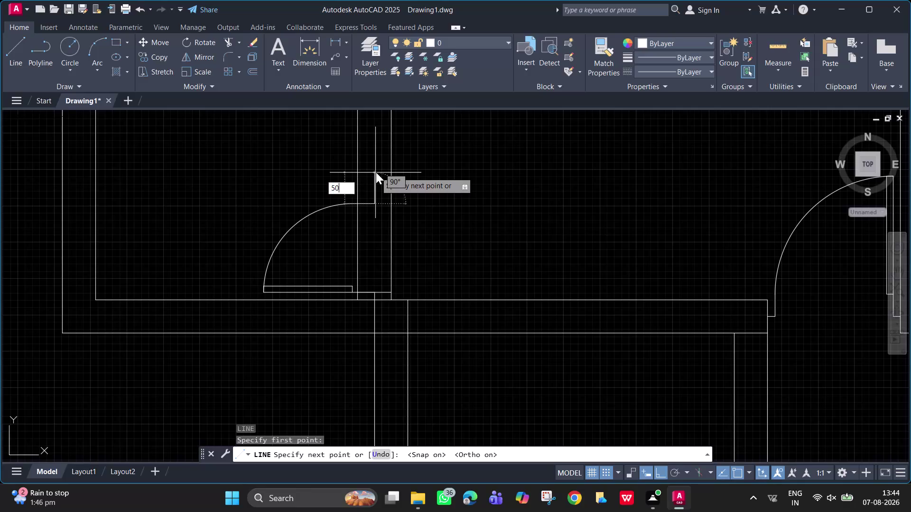
Finish the 50-unit wall segment and draw a short jamb stub at the wall end above the door.
key(Return)
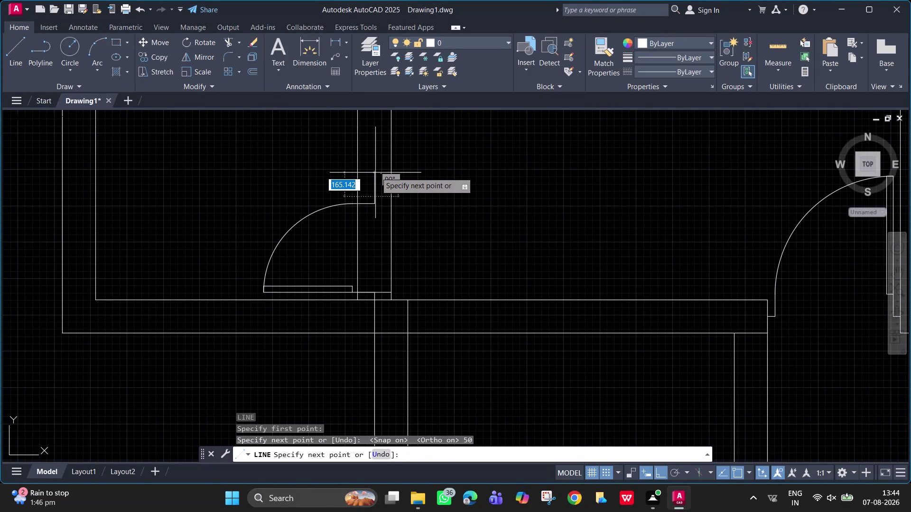
click(391, 194)
key(space)
key(space)
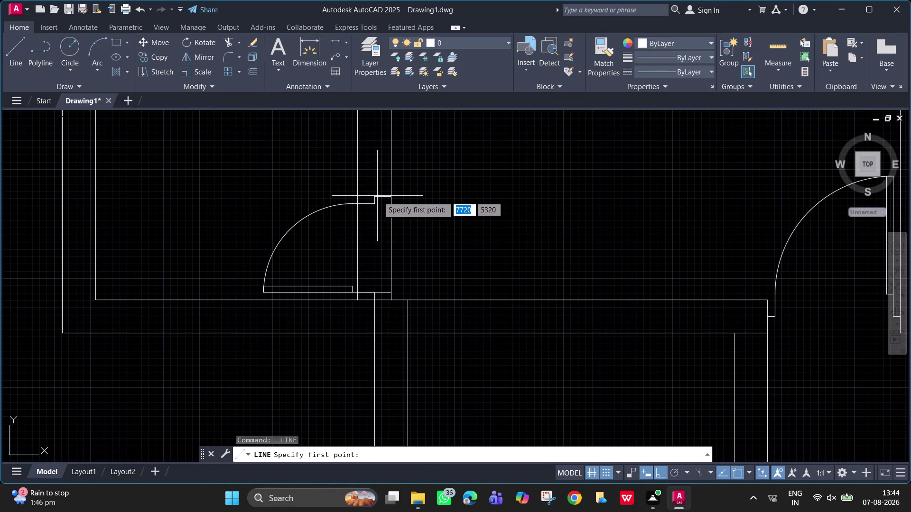
click(374, 197)
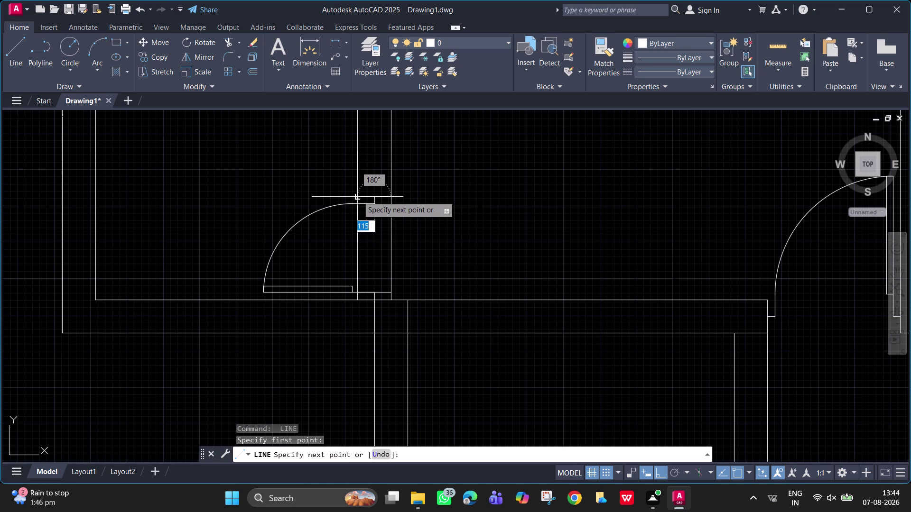
click(358, 196)
key(space)
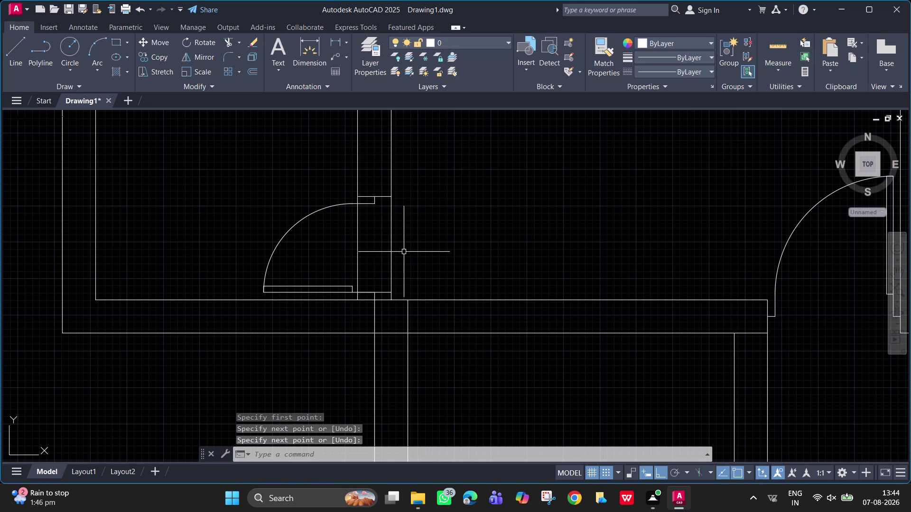
Fence-trim the wall lines crossing the door swing.
text(tr)
key(space)
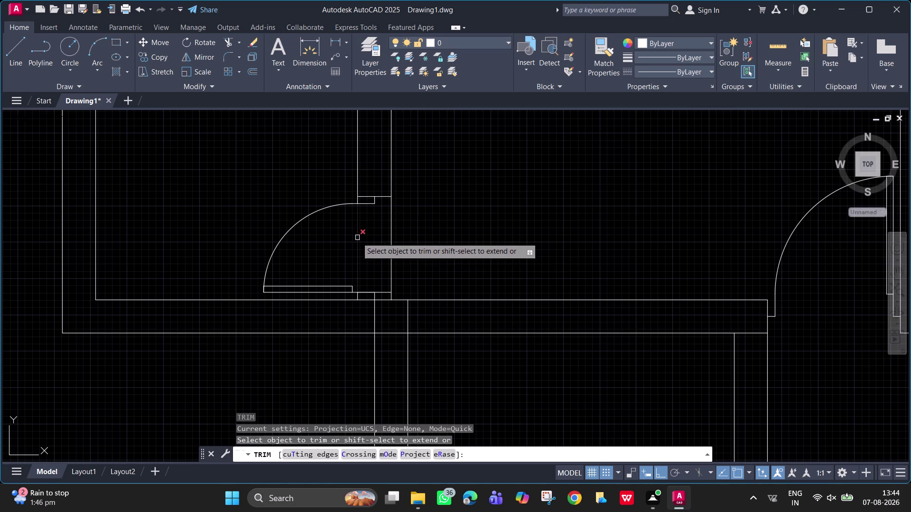
drag(349, 238, 415, 237)
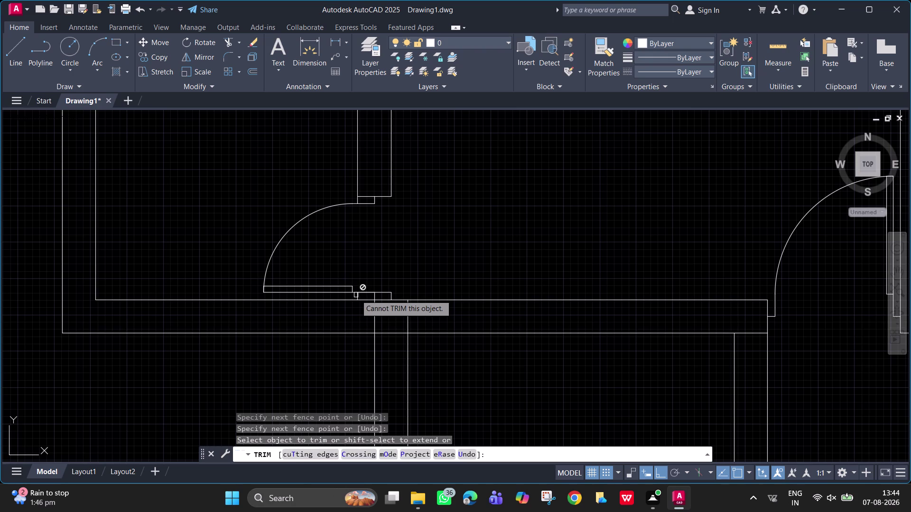
scroll(up, 3)
click(356, 297)
scroll(down, 3)
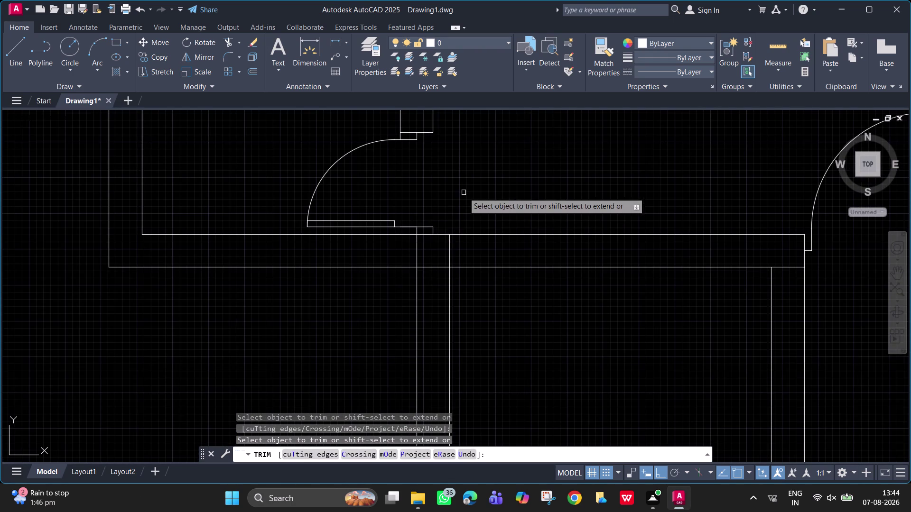
middle_drag(461, 191, 428, 194)
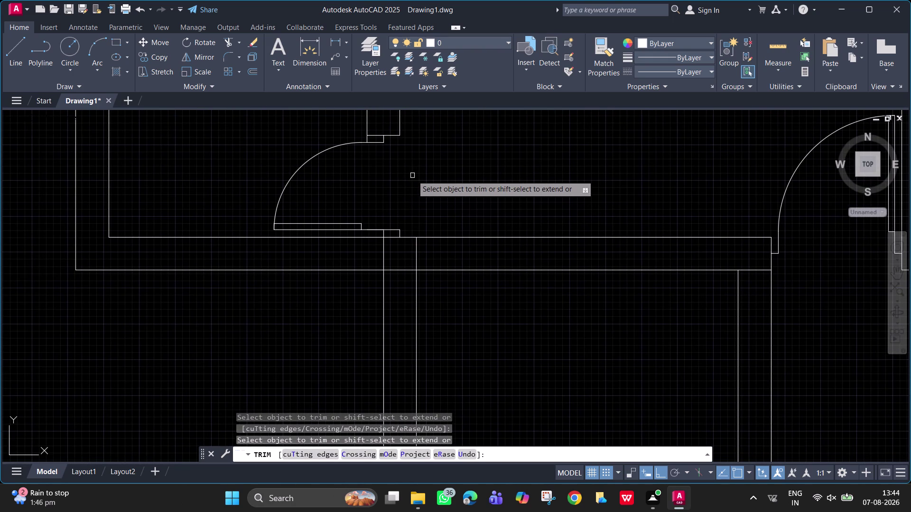
key(Escape)
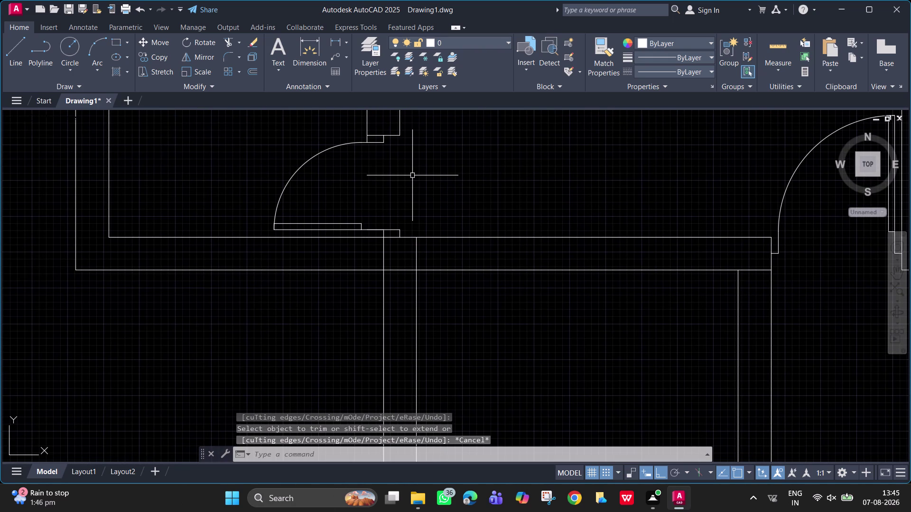
scroll(up, 3)
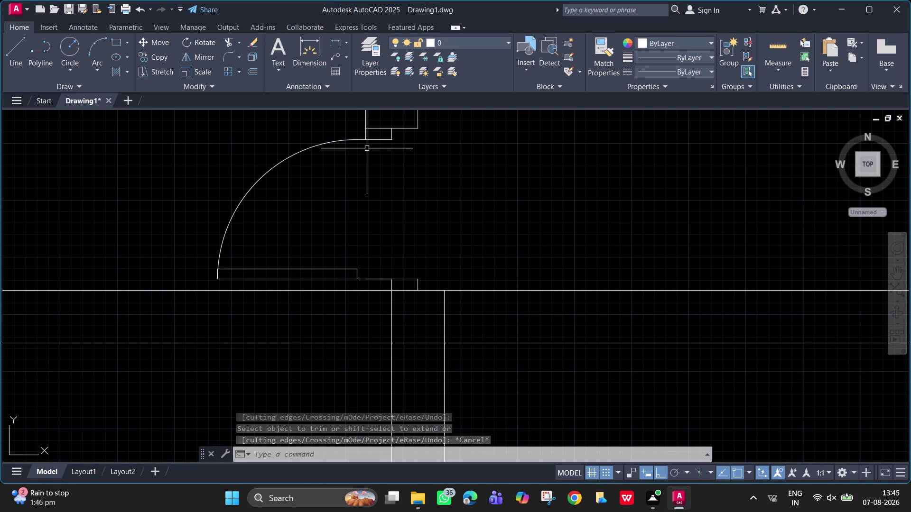
middle_drag(367, 148, 321, 234)
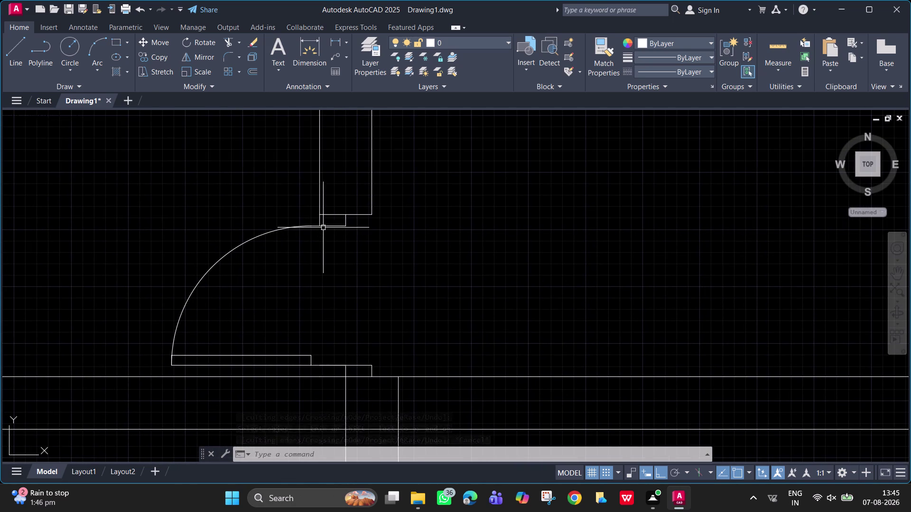
Trim the small line at the top of the door opening.
text(tr)
key(space)
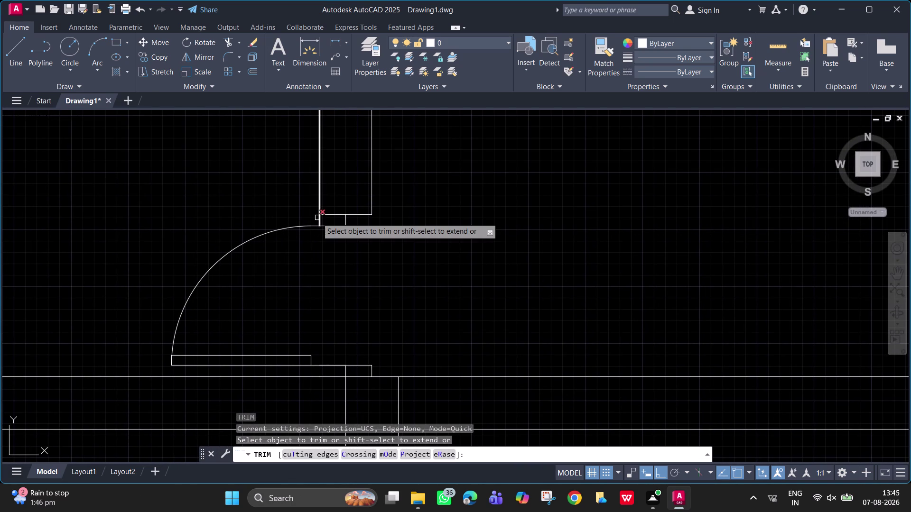
click(320, 219)
key(space)
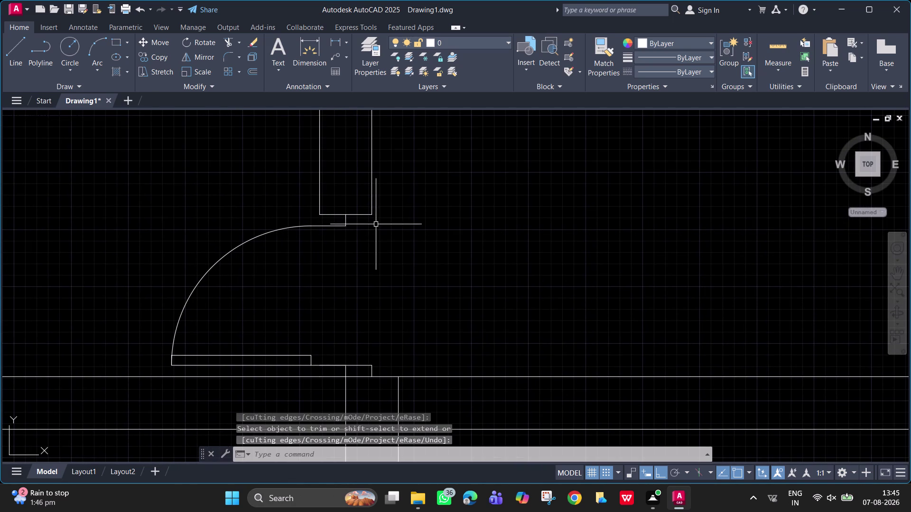
Draw a line across the top of the door arc, then undo it.
key(l)
key(space)
click(347, 226)
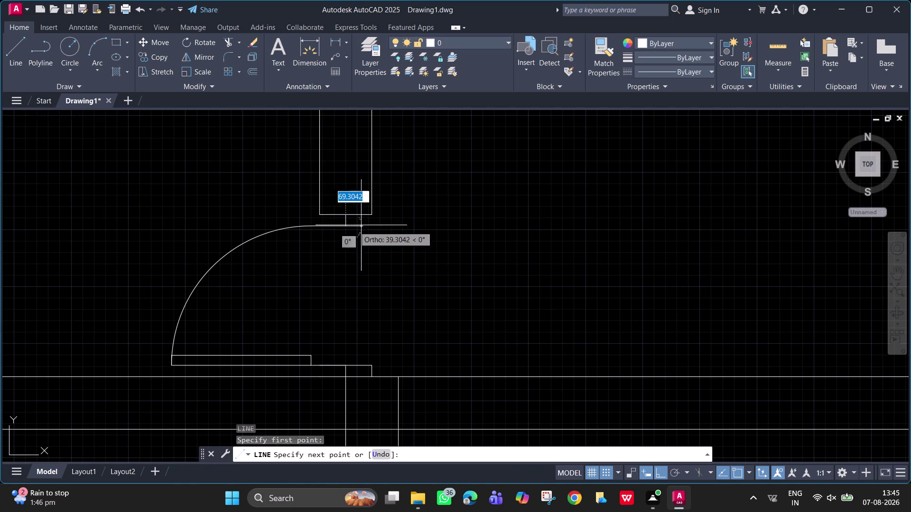
click(373, 225)
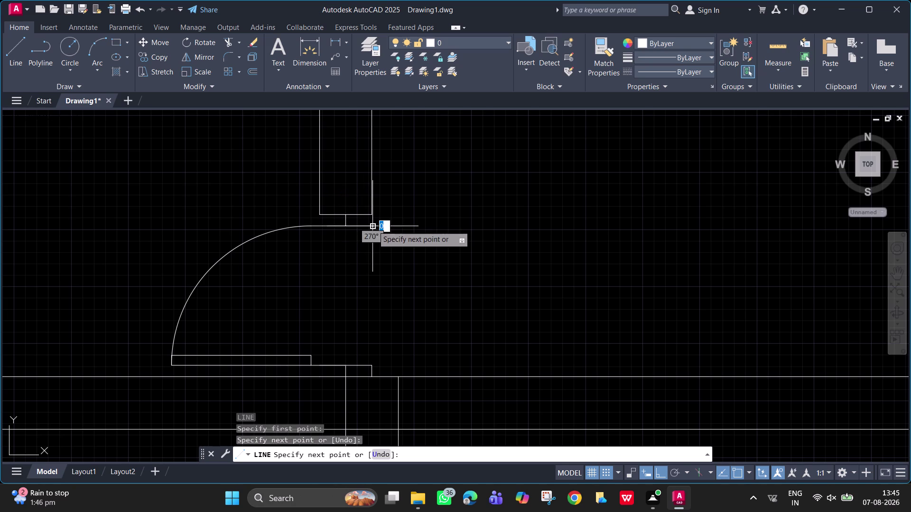
key(space)
key(space)
click(373, 217)
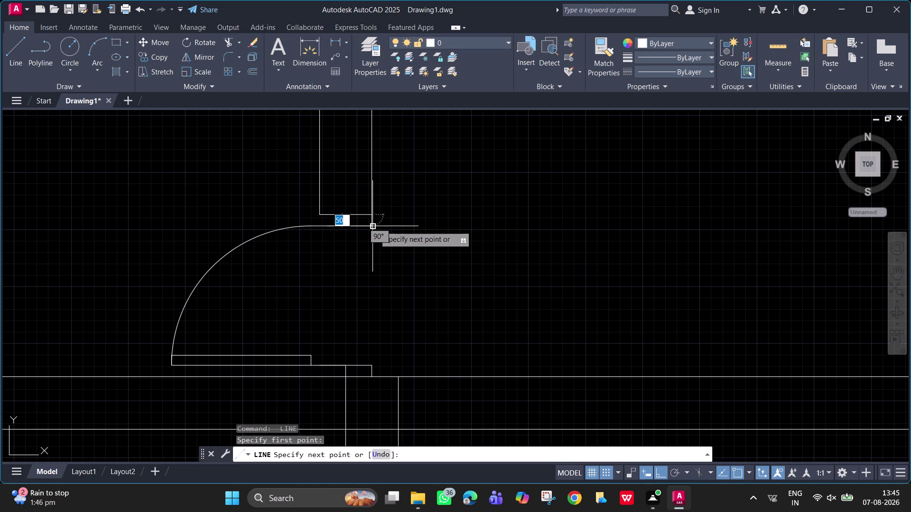
click(375, 226)
key(space)
scroll(up, 3)
key(ctrl+z)
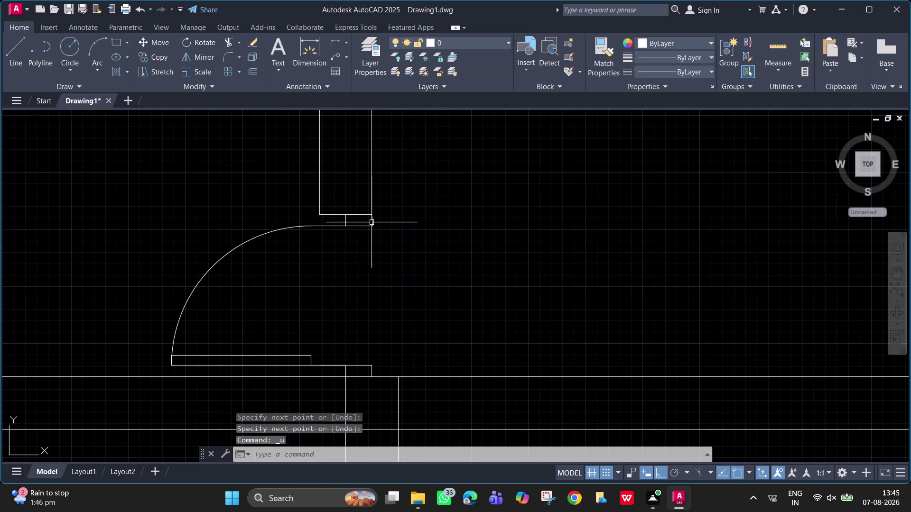
Trim away the stray slanted line near the door.
scroll(up, 3)
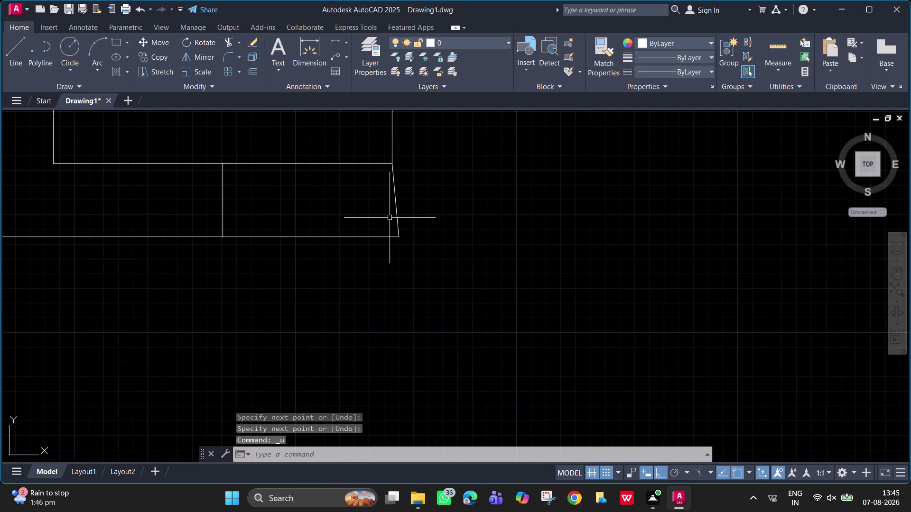
key(t)
key(r)
key(space)
click(397, 218)
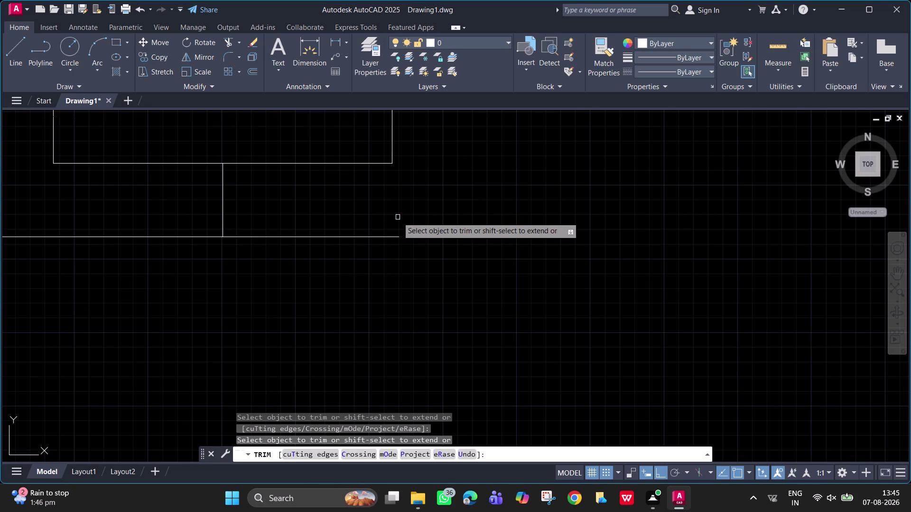
key(space)
Turn off grid snap and draw a vertical wall line from the upper corner to the horizontal wall.
text(l)
key(space)
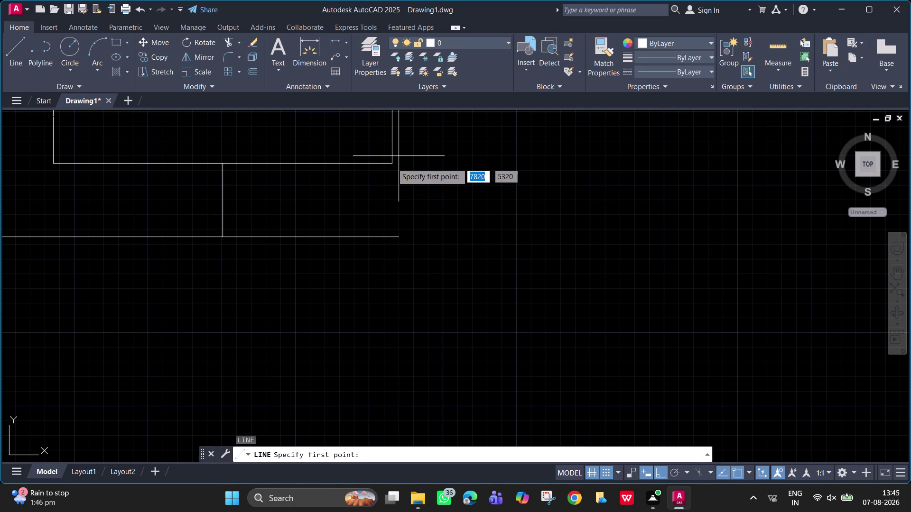
click(609, 470)
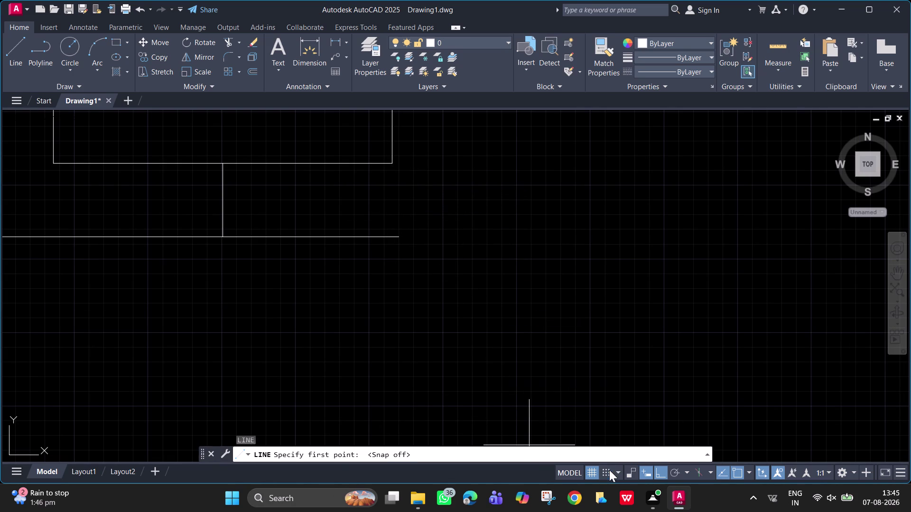
click(392, 161)
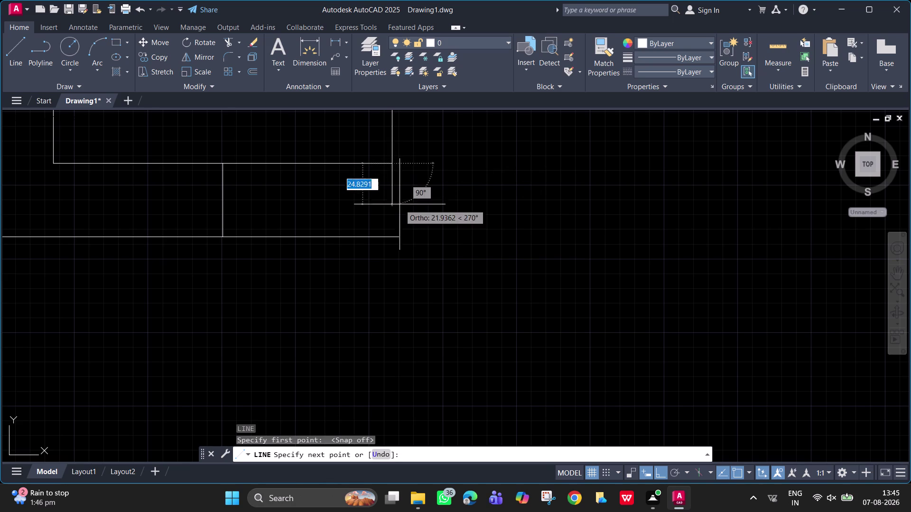
click(391, 240)
key(space)
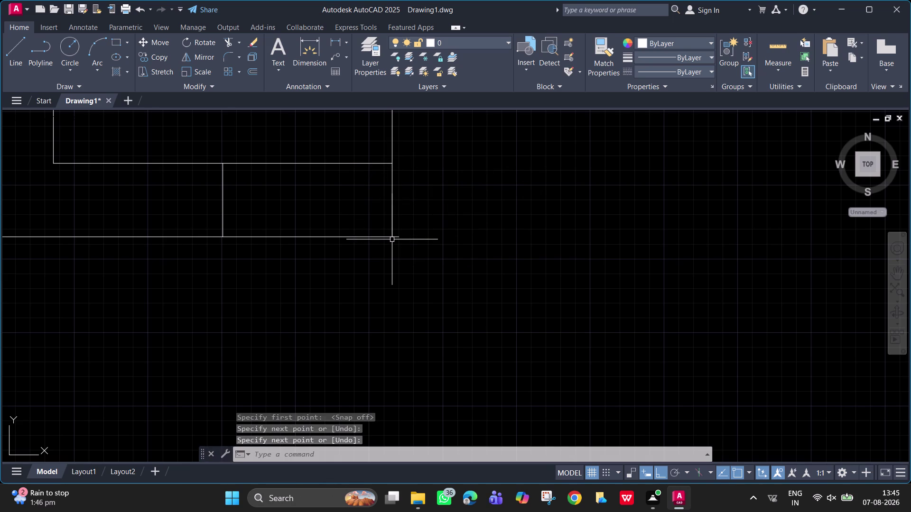
Trim the wall overhang below that corner.
text(tr)
key(space)
click(400, 236)
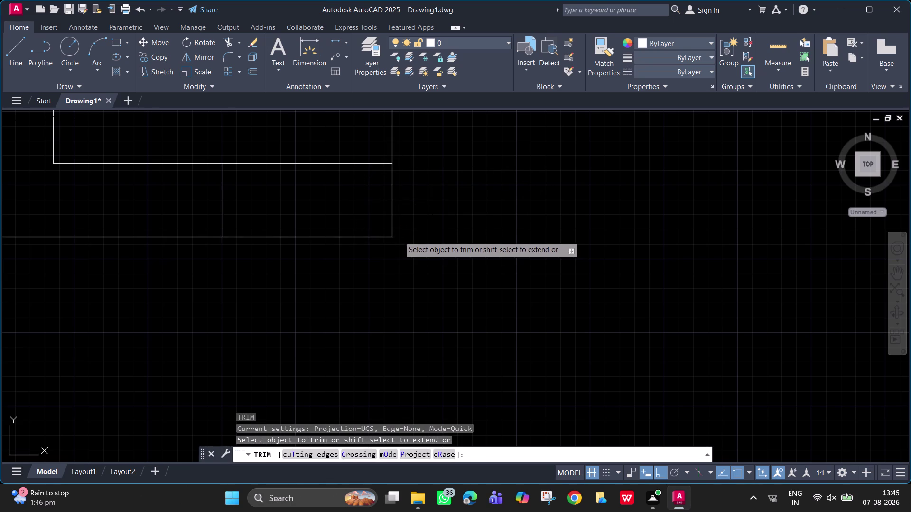
scroll(down, 3)
scroll(down, 3)
key(Escape)
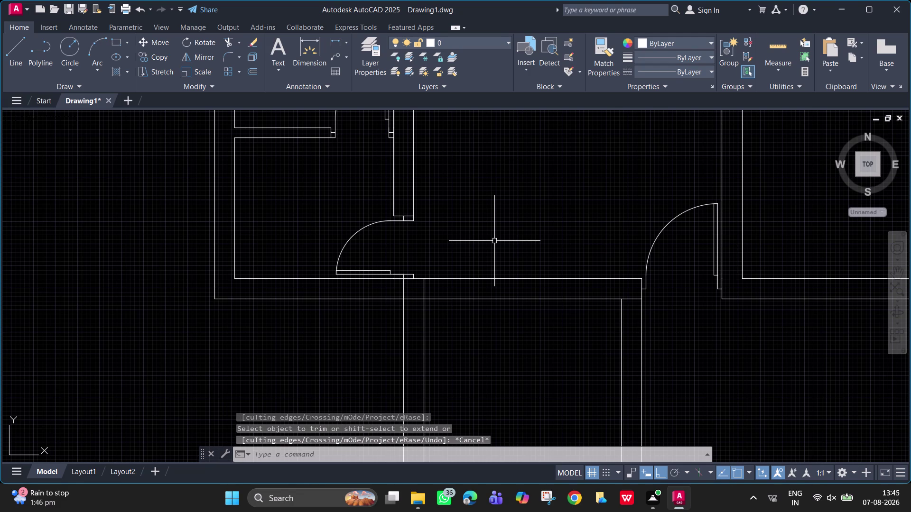
Pan across the upper rooms and delete the extra corridor line.
scroll(down, 3)
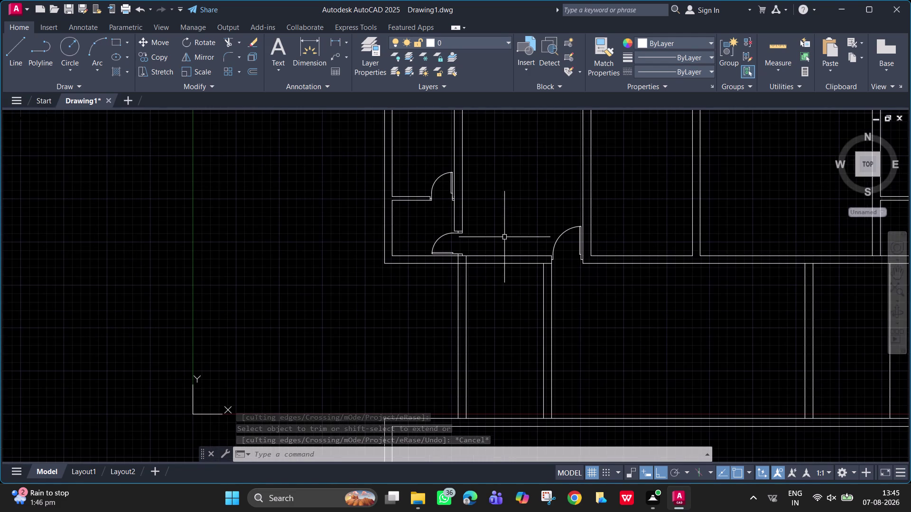
middle_drag(504, 237, 489, 237)
middle_drag(489, 237, 172, 308)
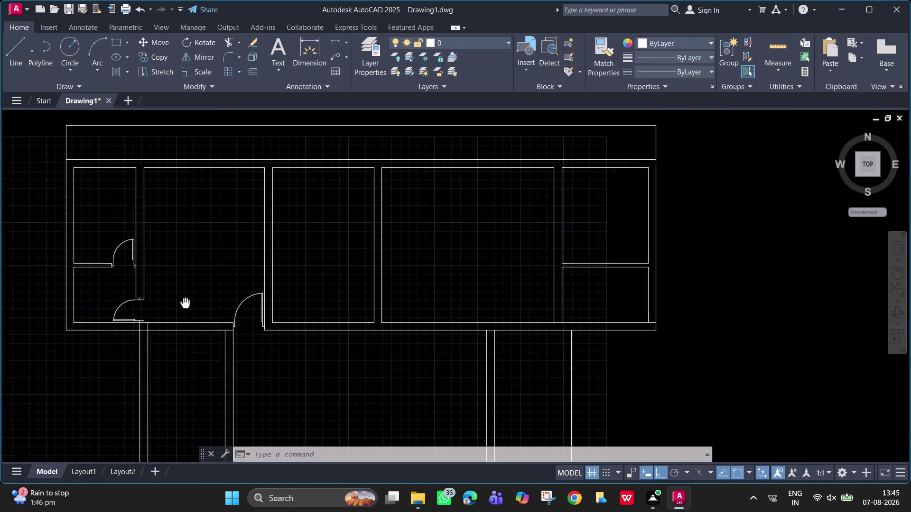
middle_drag(172, 308, 152, 313)
middle_drag(179, 311, 184, 309)
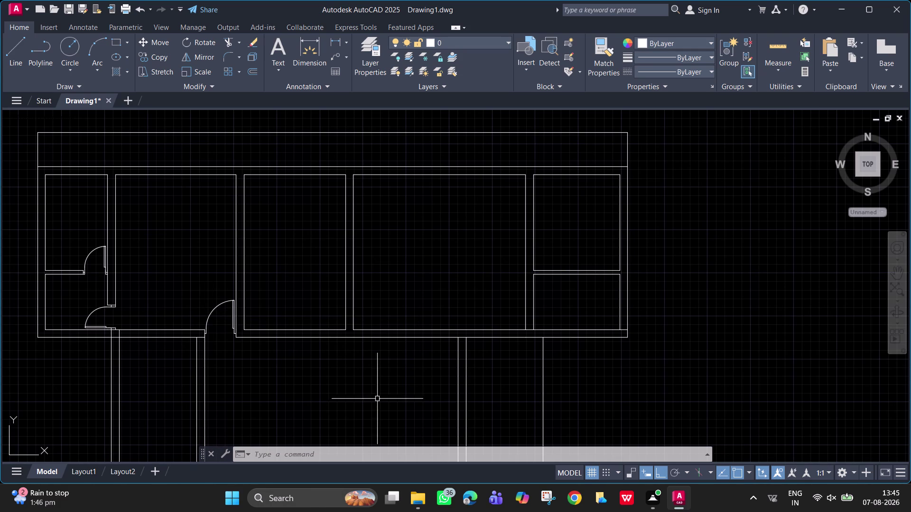
scroll(down, 3)
middle_drag(362, 413, 350, 287)
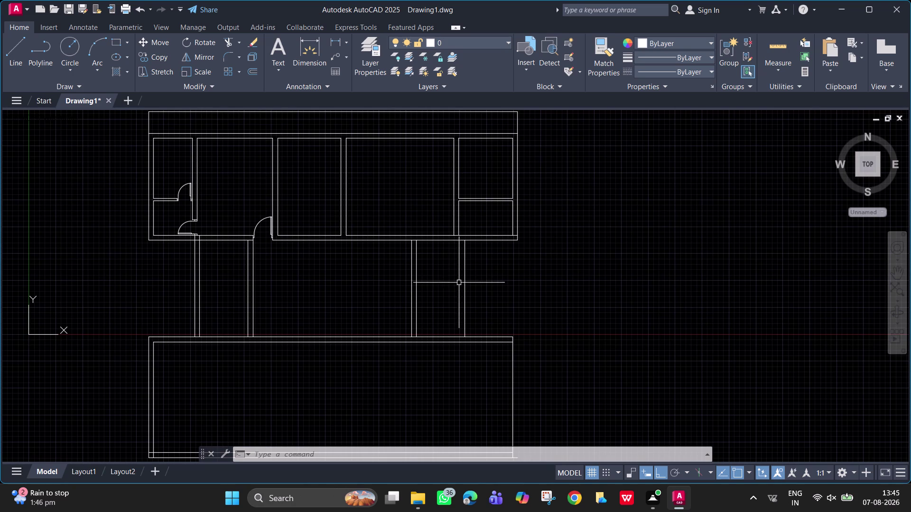
click(198, 292)
key(Delete)
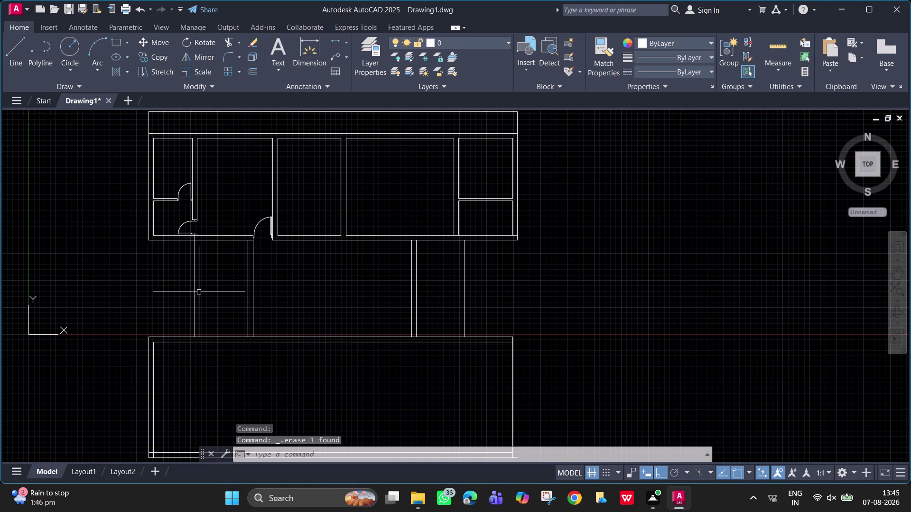
Trim the wall piece at the left corridor junction below the lower door.
scroll(up, 3)
text(tr)
key(space)
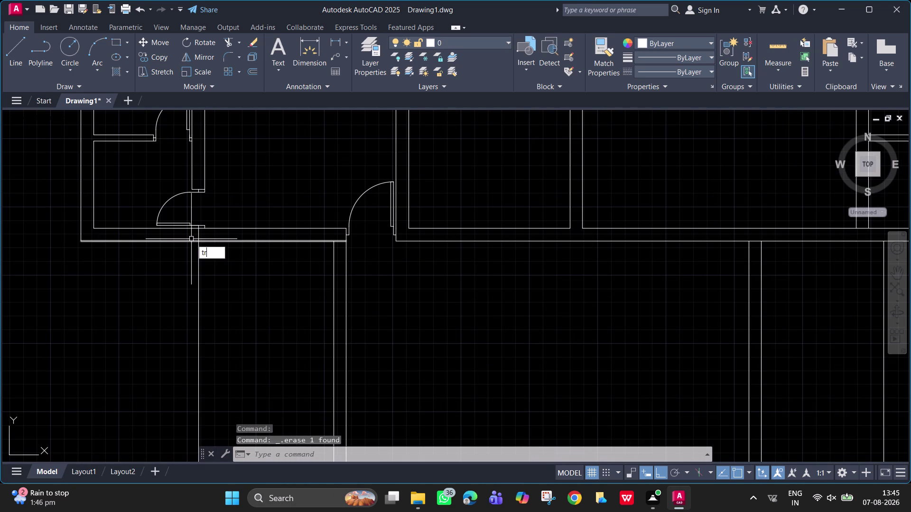
click(199, 236)
scroll(down, 3)
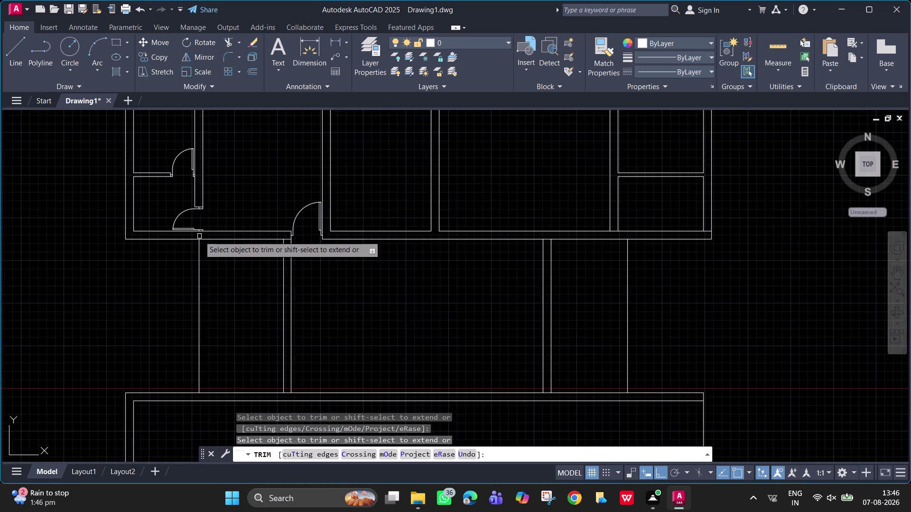
scroll(up, 3)
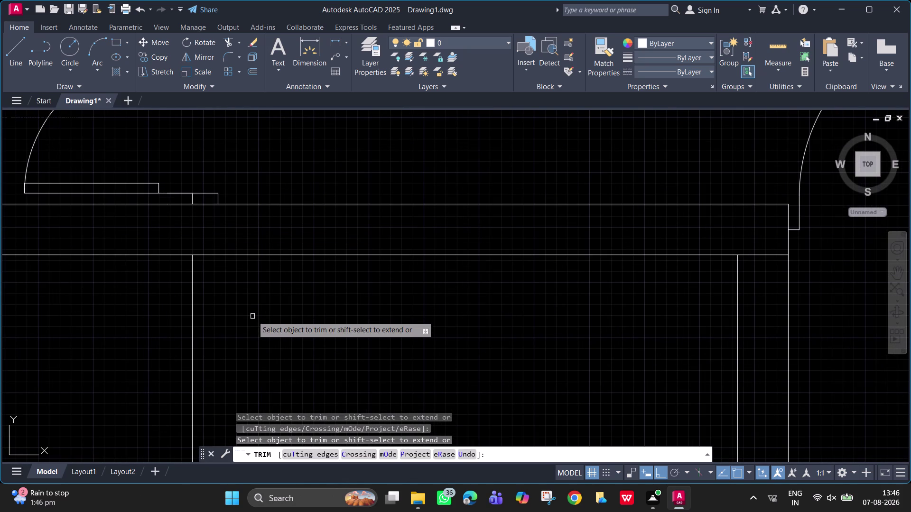
key(Escape)
scroll(down, 3)
middle_drag(529, 335, 477, 294)
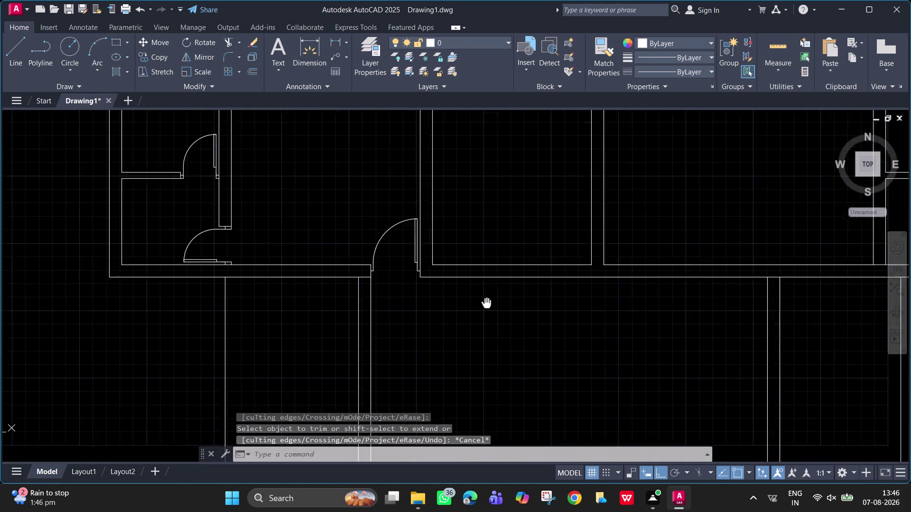
middle_drag(476, 294, 456, 272)
scroll(down, 3)
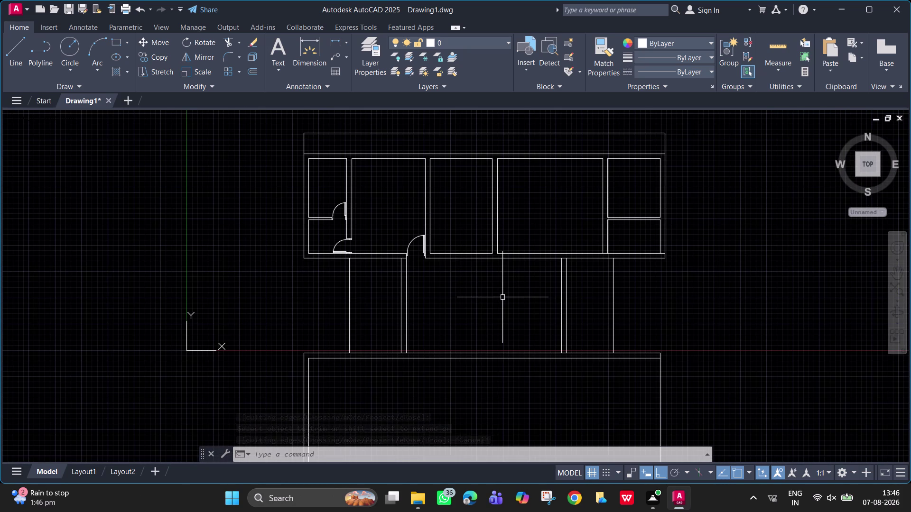
middle_drag(476, 289, 382, 264)
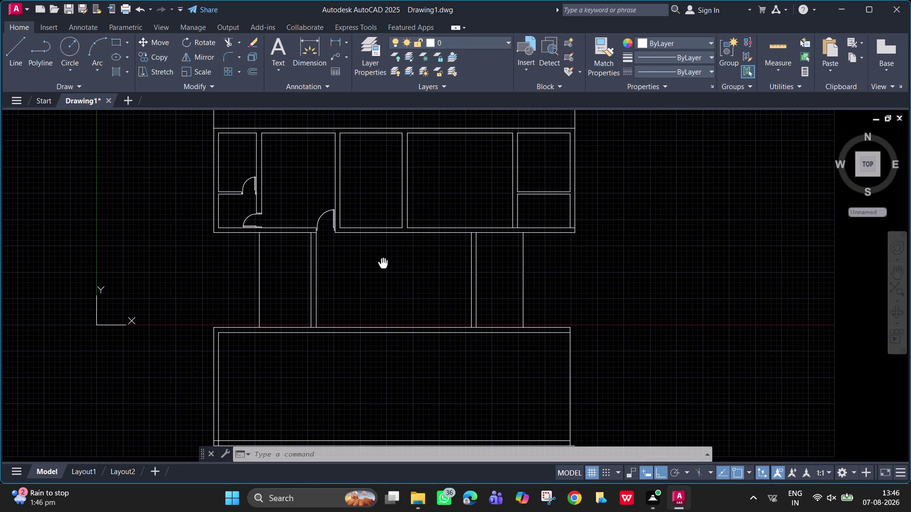
middle_drag(382, 264, 376, 271)
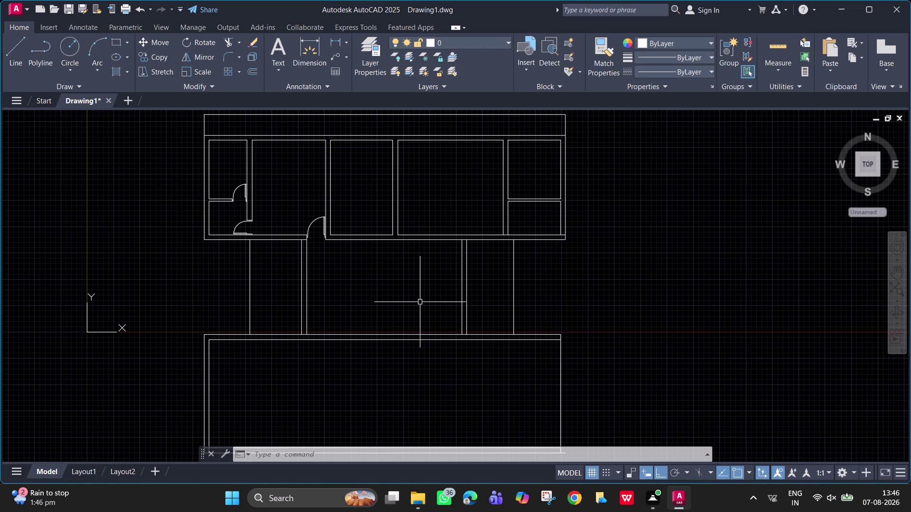
middle_drag(422, 369, 422, 358)
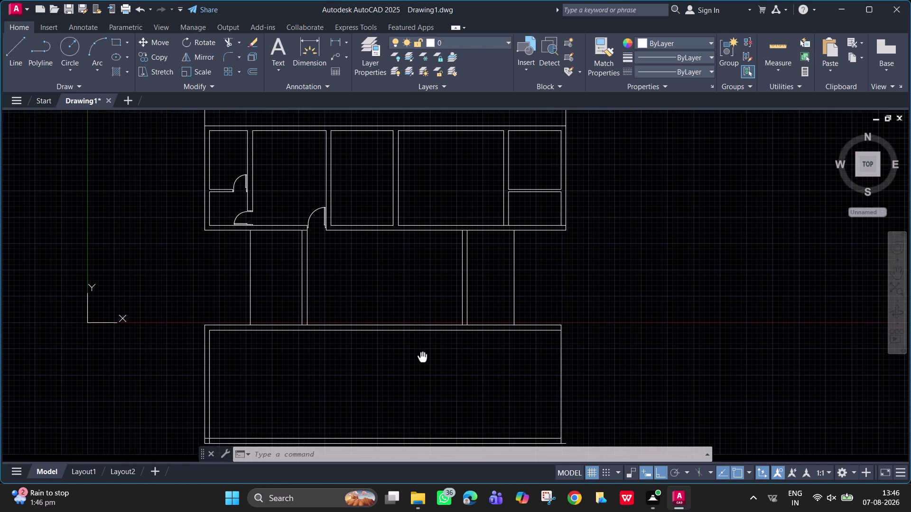
middle_drag(422, 358, 429, 255)
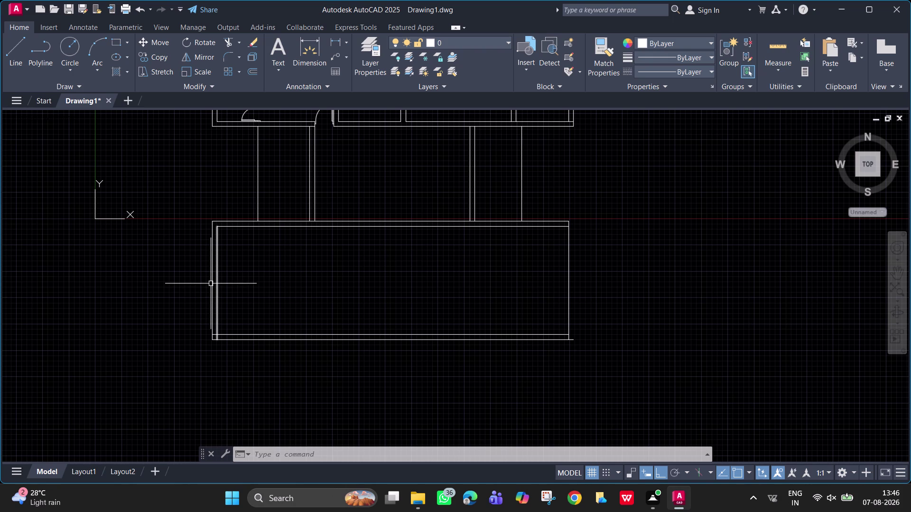
Begin a 4200 offset of the lower hall's left wall, then cancel without placing it.
text(o)
key(space)
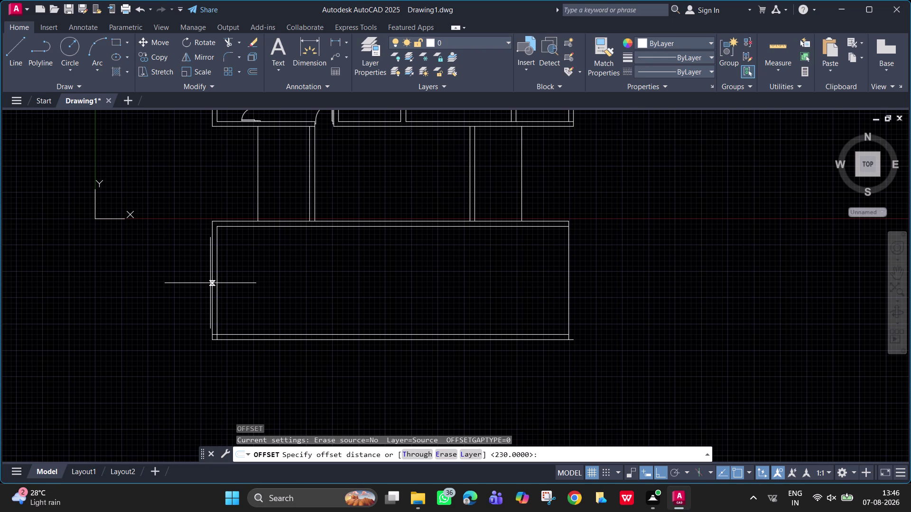
text(42)
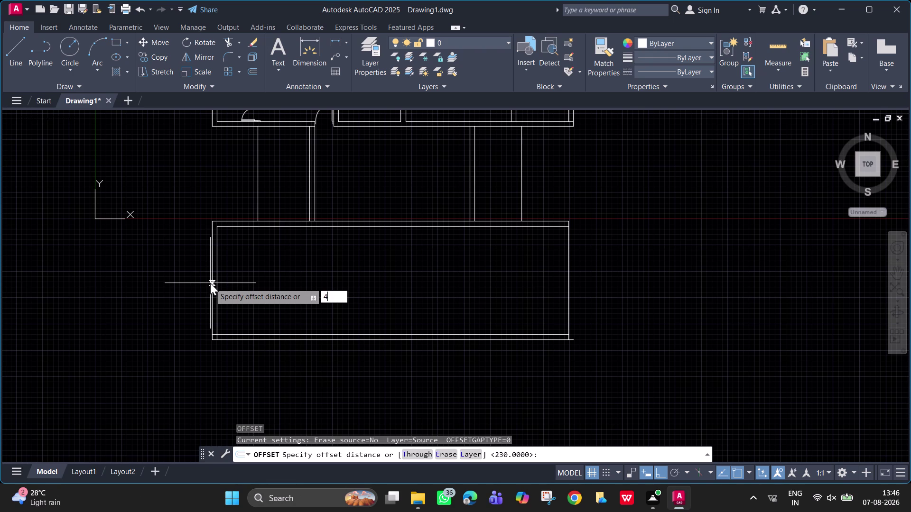
text(00)
key(Return)
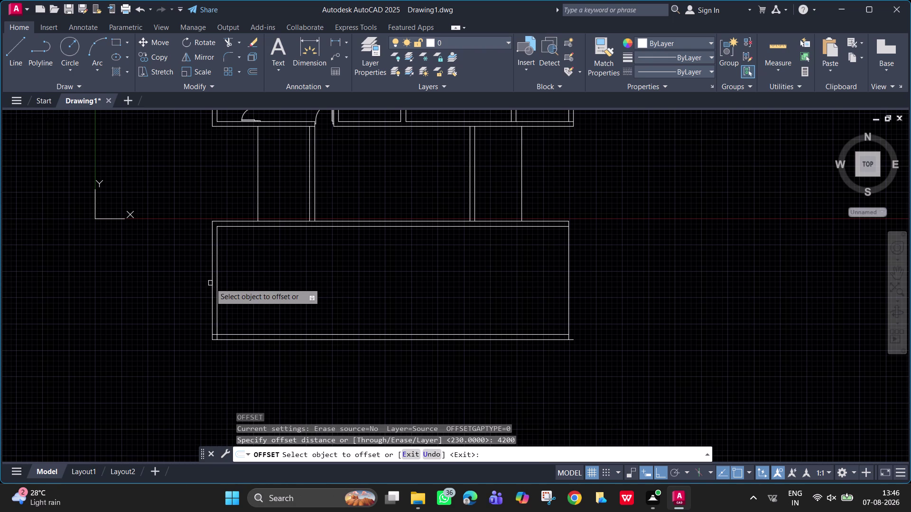
click(216, 283)
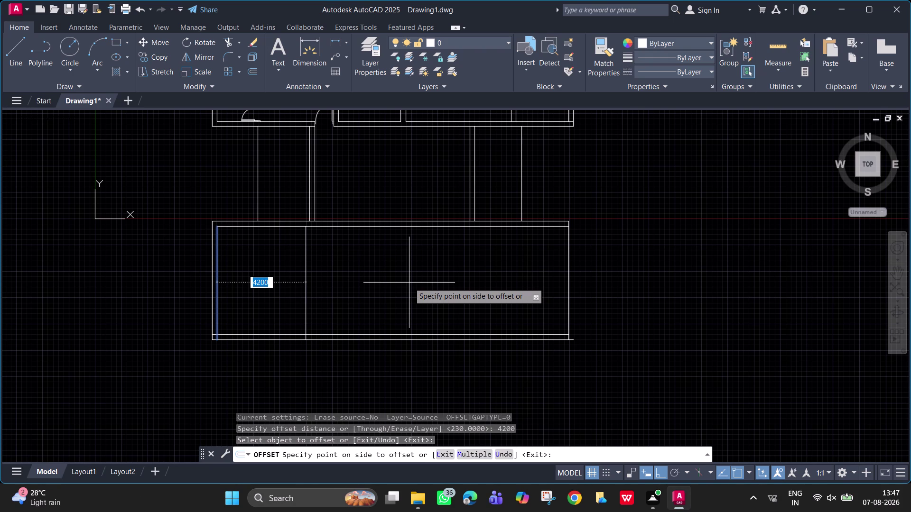
key(Escape)
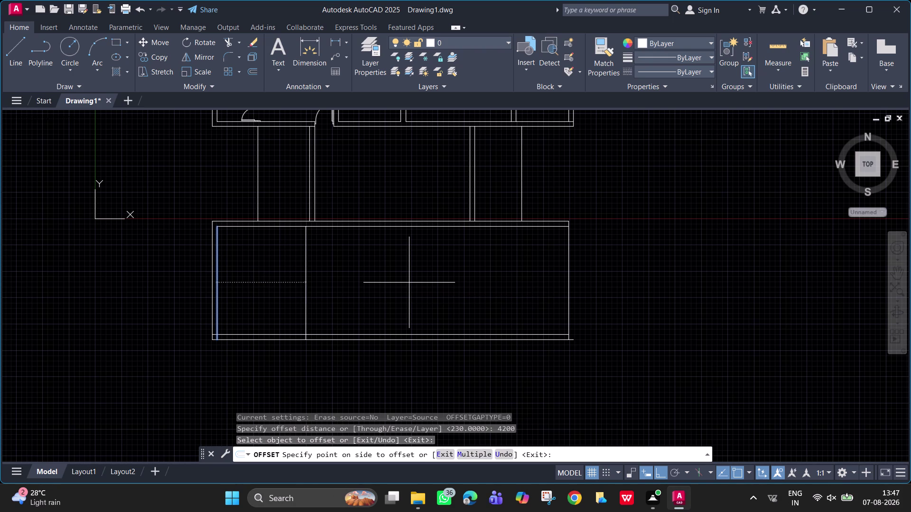
Start Trim and pick wall pieces near the hall's left wall.
text(tr)
key(space)
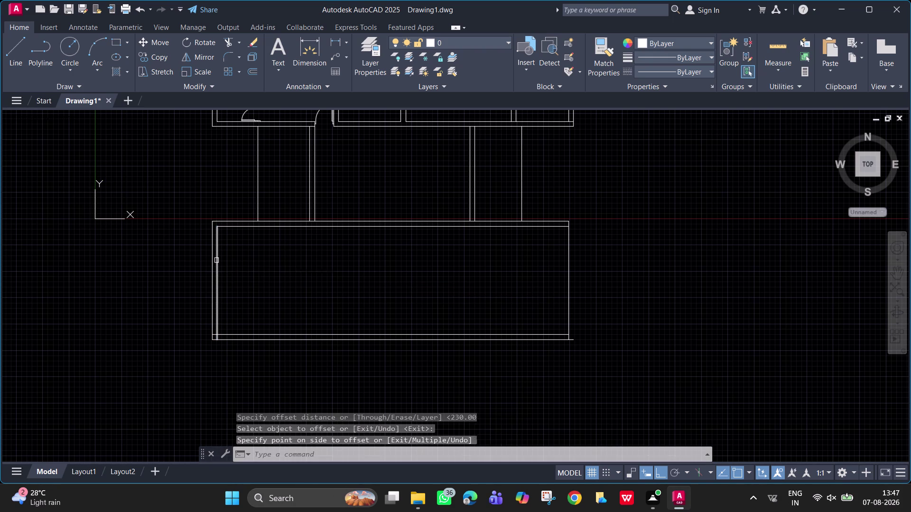
click(217, 261)
click(212, 260)
scroll(up, 3)
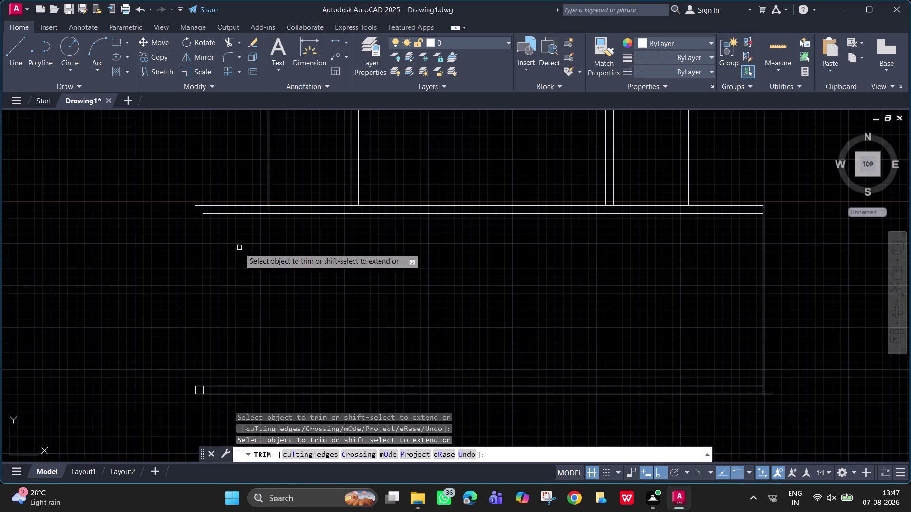
scroll(down, 3)
key(Escape)
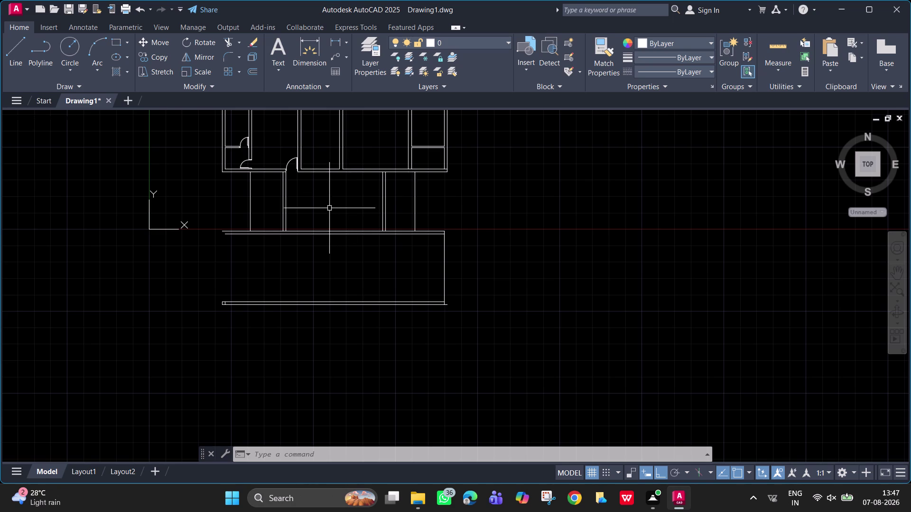
scroll(down, 3)
middle_drag(329, 208, 329, 221)
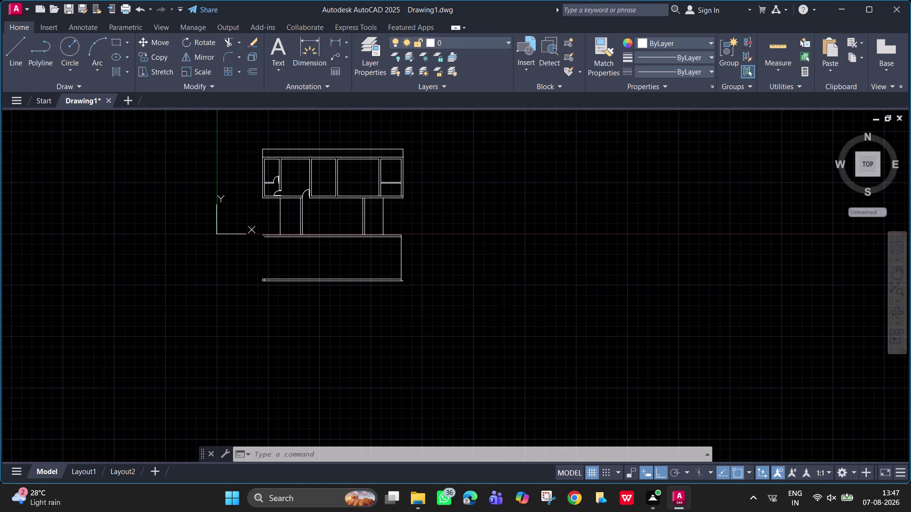
scroll(up, 3)
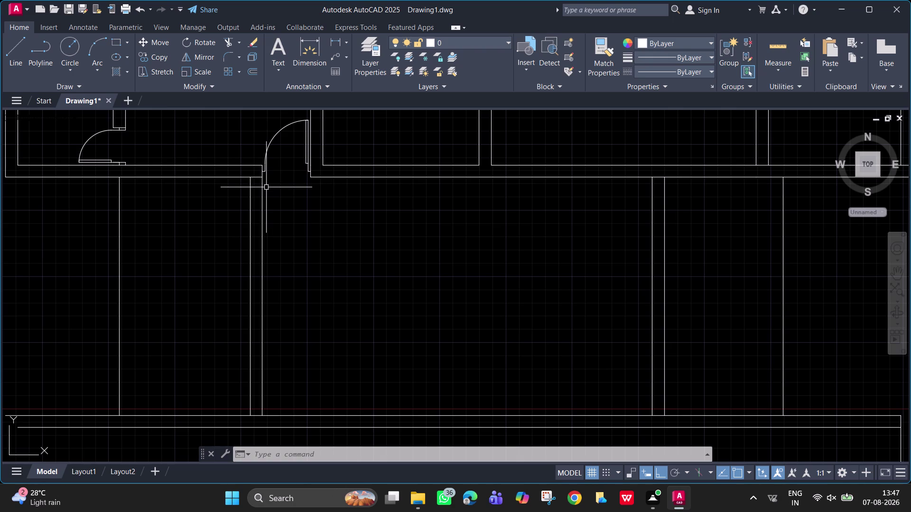
Extend the vertical wall line below the corridor down to the lower hall's bottom wall.
scroll(down, 3)
text(e)
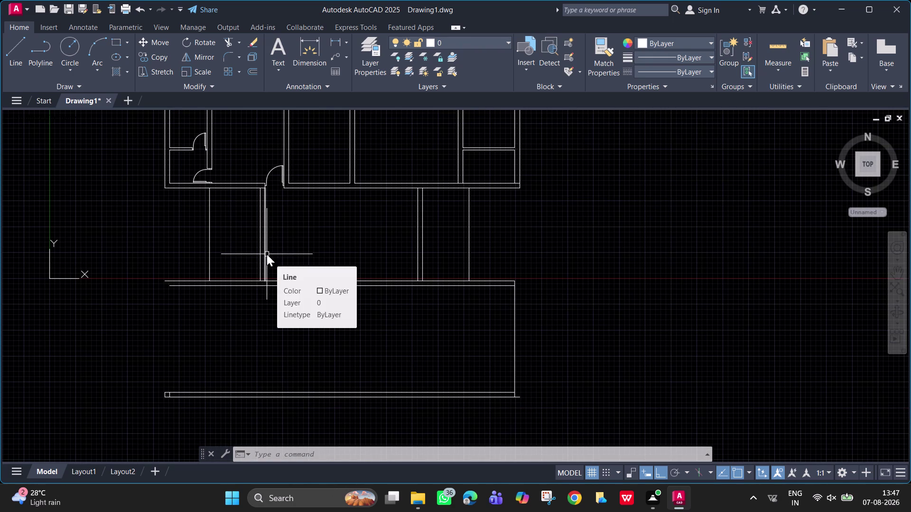
text(x)
key(space)
click(266, 271)
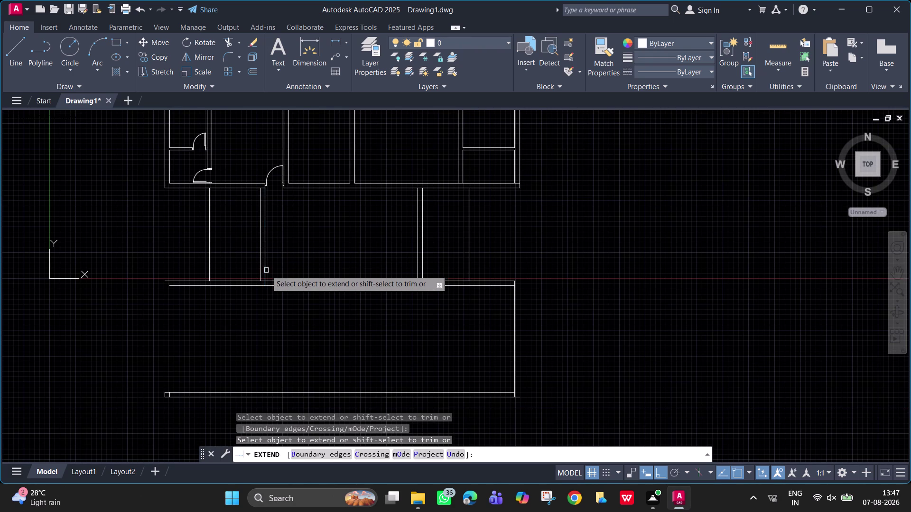
scroll(up, 3)
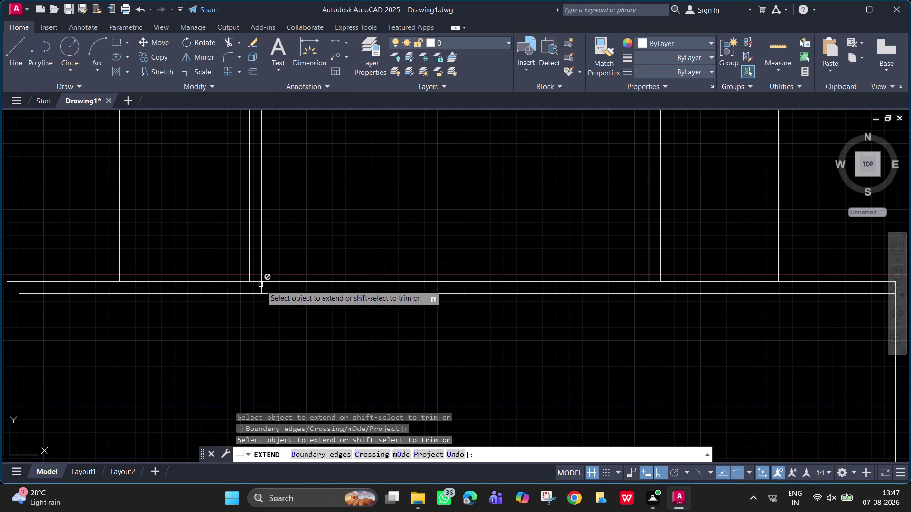
scroll(down, 3)
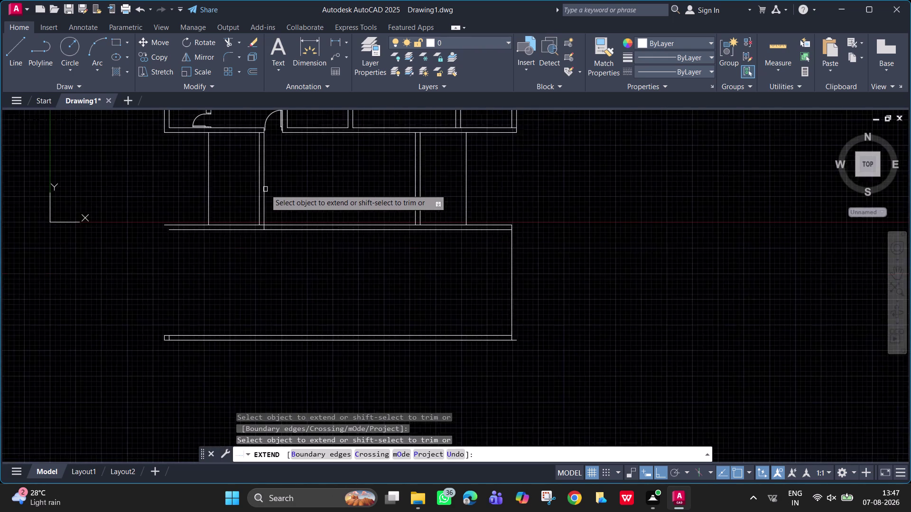
click(265, 193)
key(Escape)
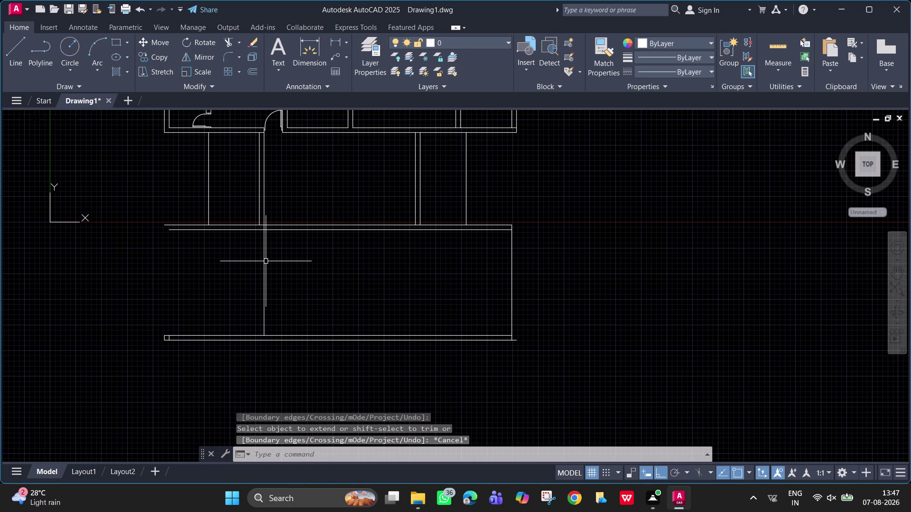
key(space)
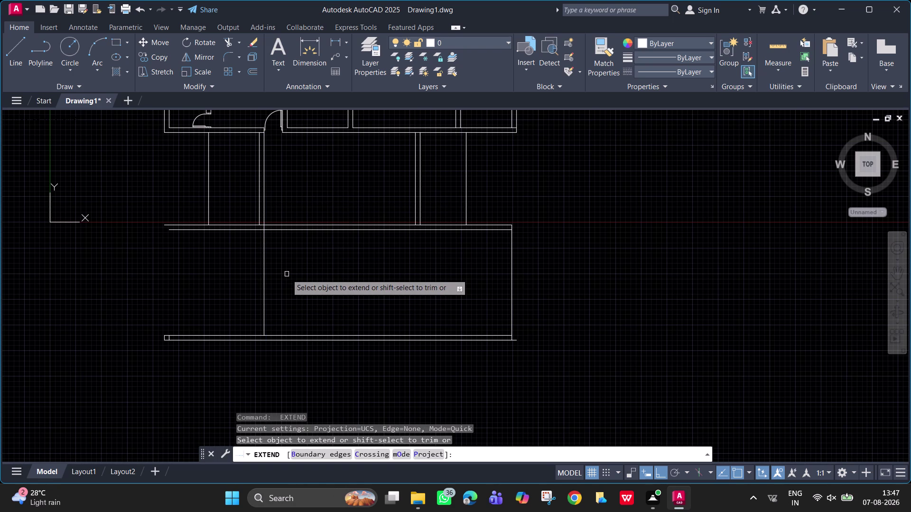
key(Escape)
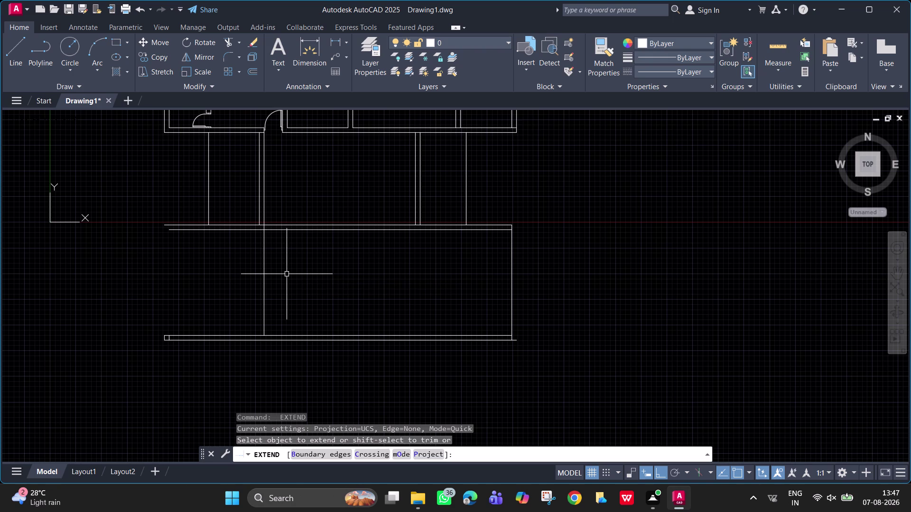
scroll(up, 3)
Offset the vertical wall line 230 units to the left.
text(o)
key(space)
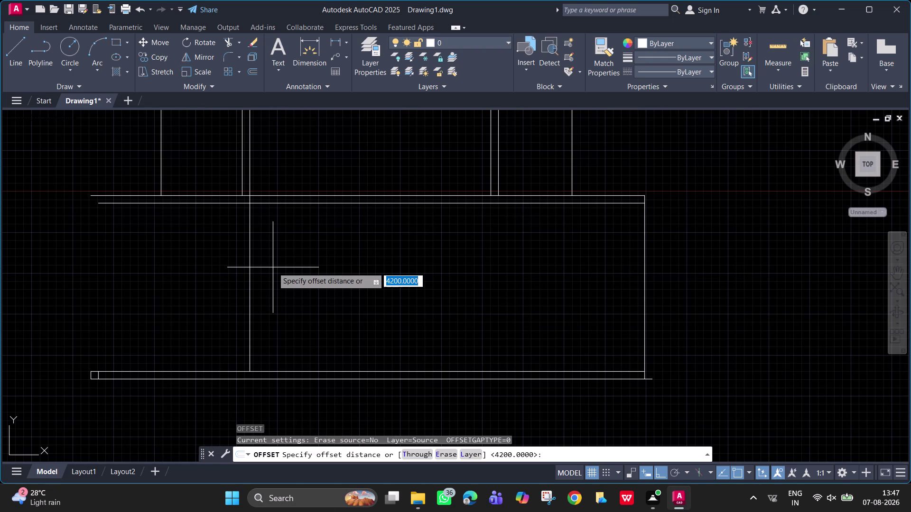
text(23)
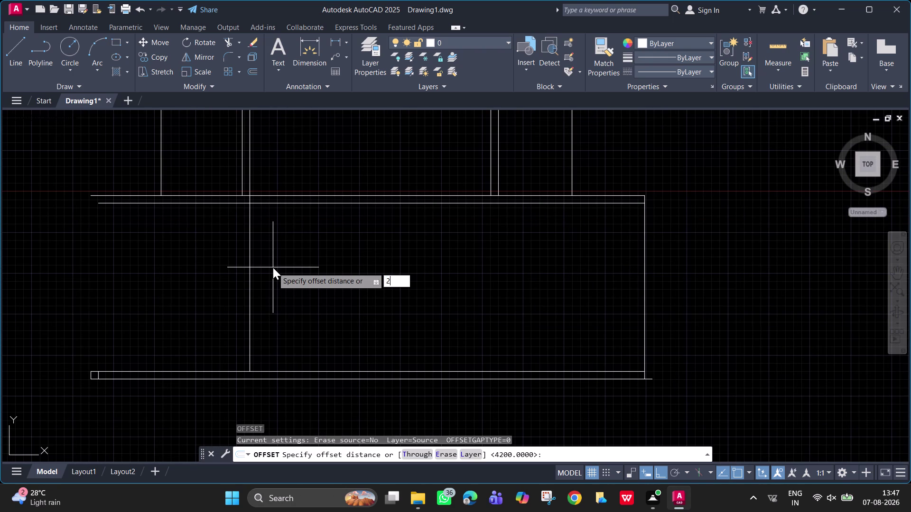
text(0.)
key(Return)
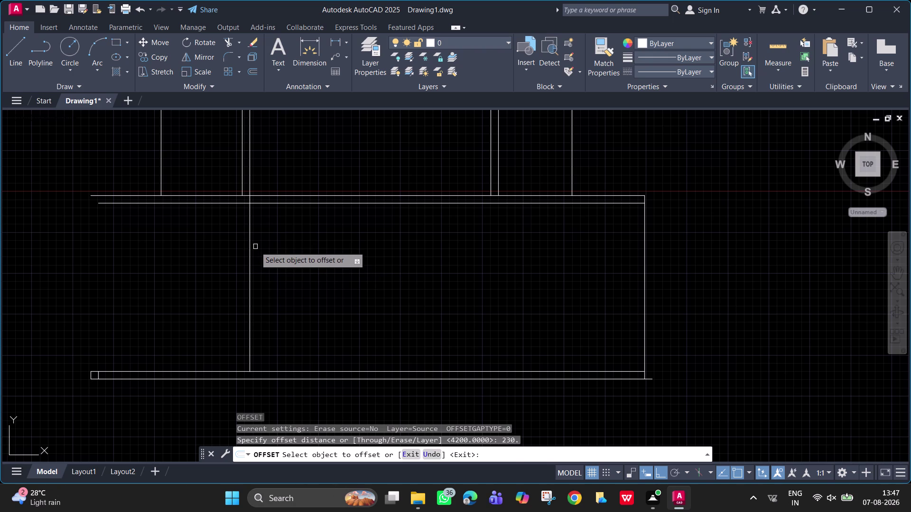
click(251, 244)
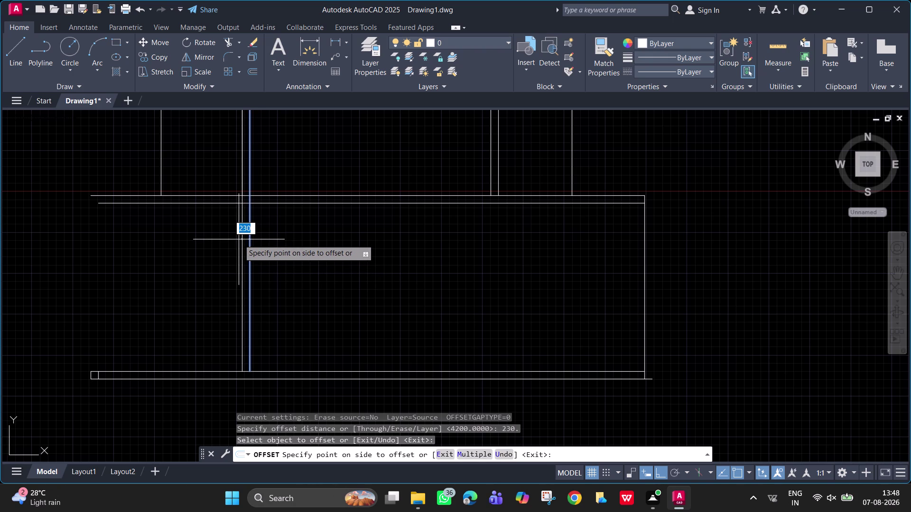
click(231, 236)
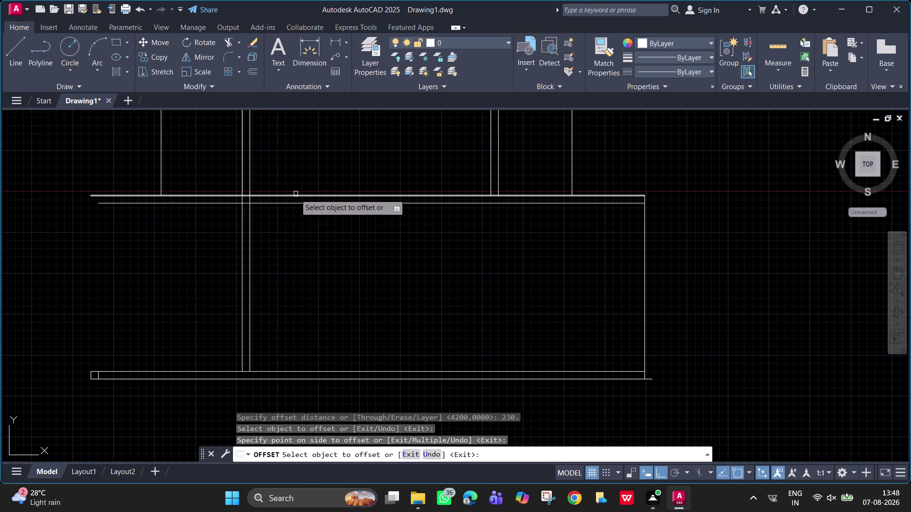
scroll(down, 3)
middle_drag(293, 197, 293, 229)
scroll(up, 3)
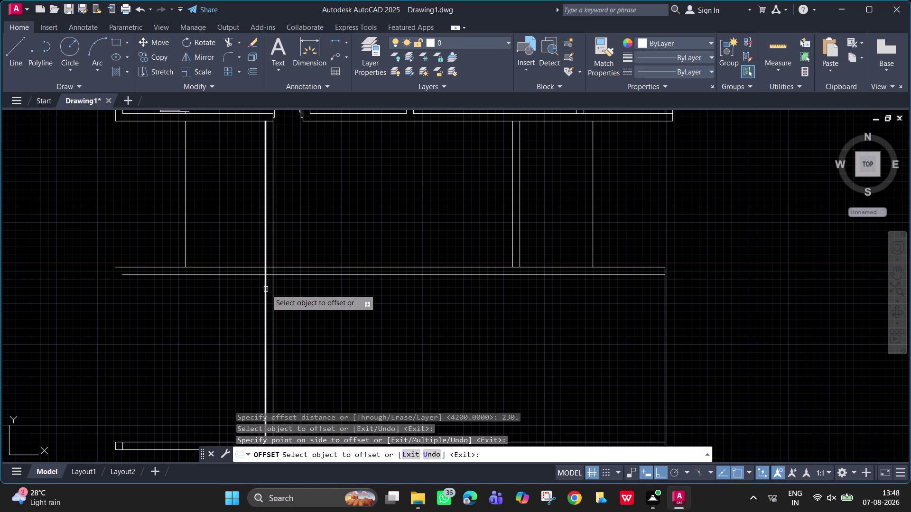
scroll(up, 3)
key(Escape)
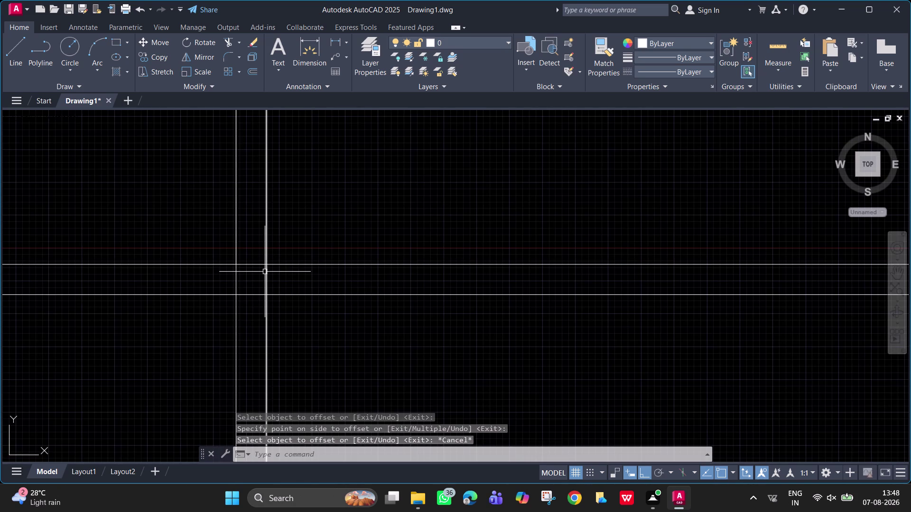
Draw a short line capping the end between the two parallel wall lines.
key(l)
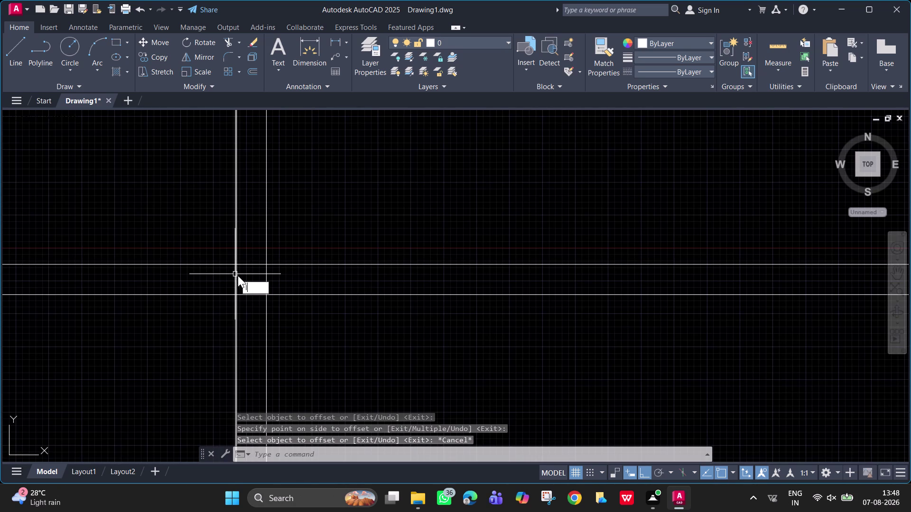
key(Return)
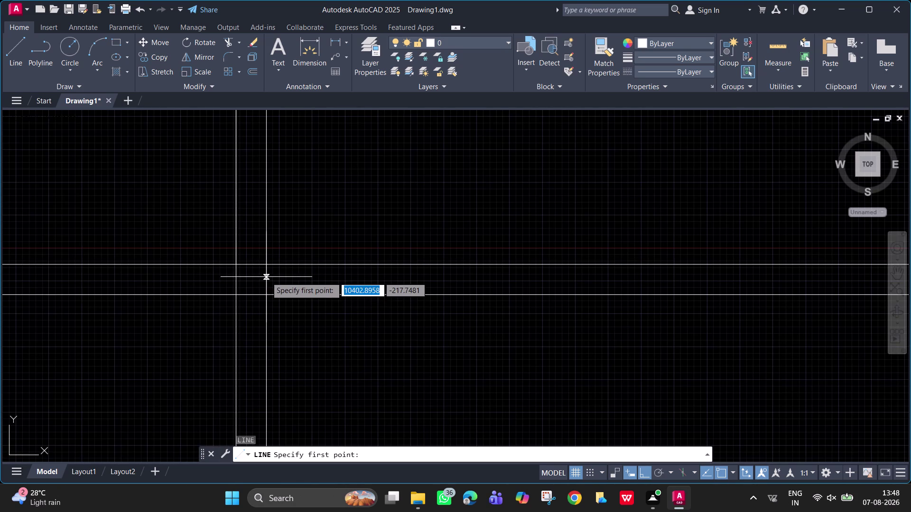
click(266, 288)
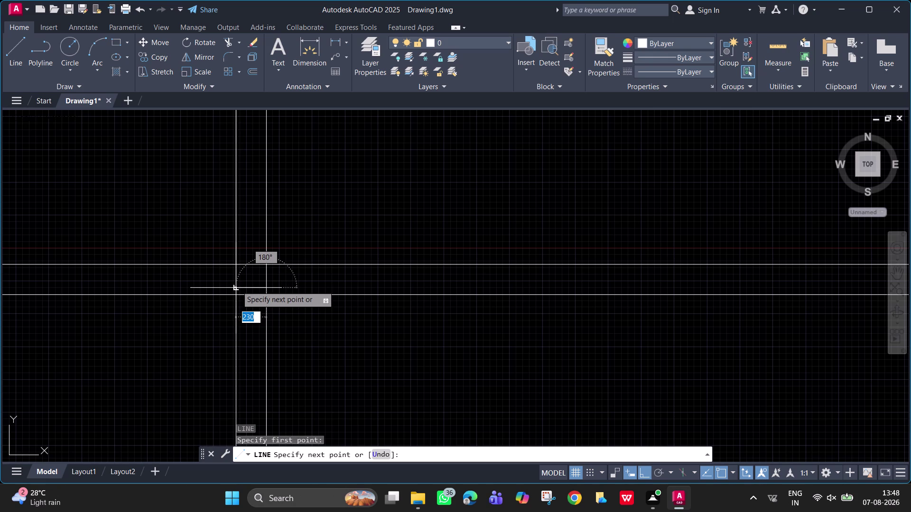
click(237, 286)
key(space)
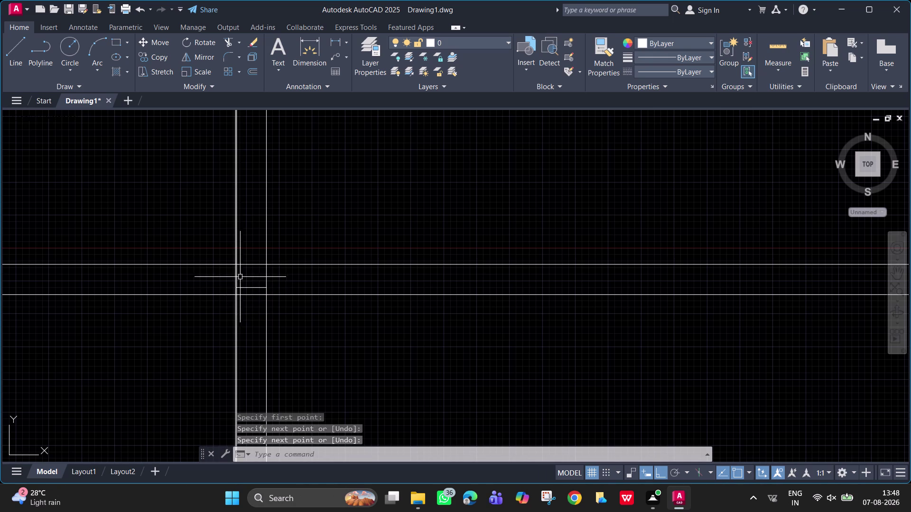
scroll(up, 3)
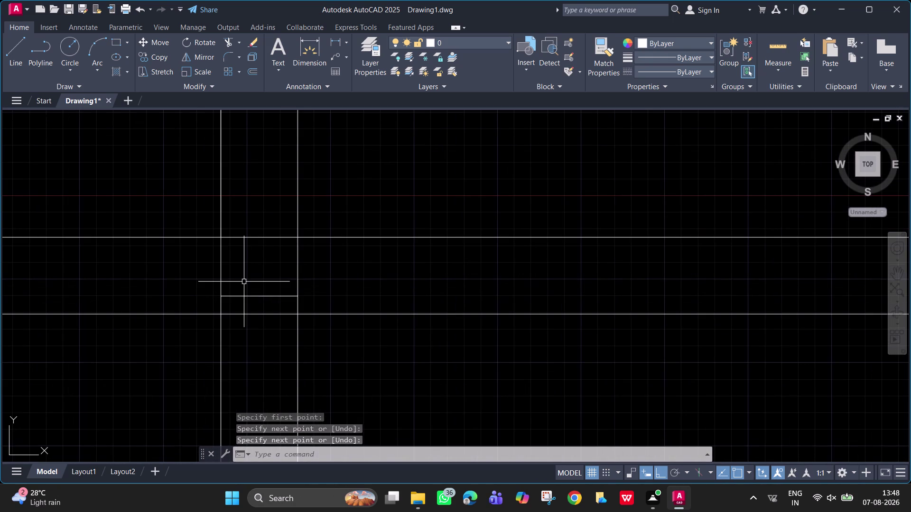
Trim two excess line pieces around the capped wall end.
text(tr)
key(space)
click(222, 302)
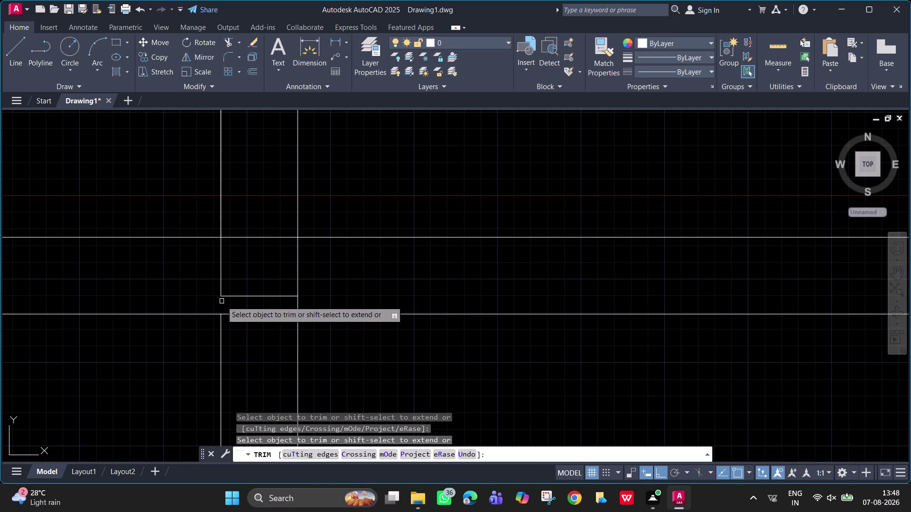
click(297, 307)
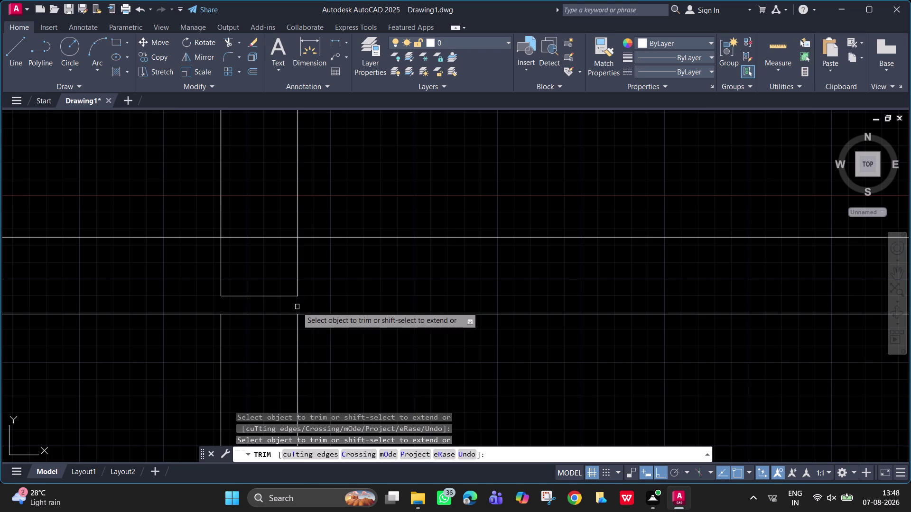
key(space)
Delete the three leftover line pieces and pan out to the whole lower hall.
click(297, 282)
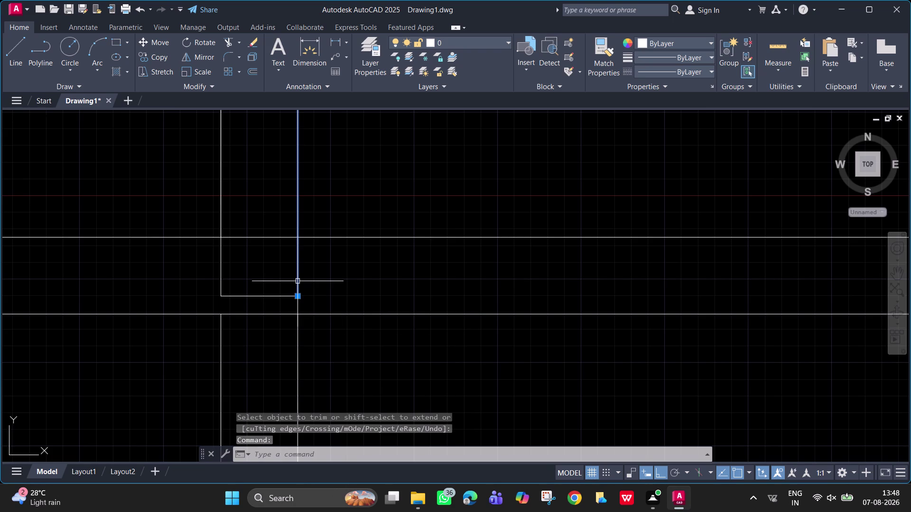
key(Delete)
click(222, 269)
key(Delete)
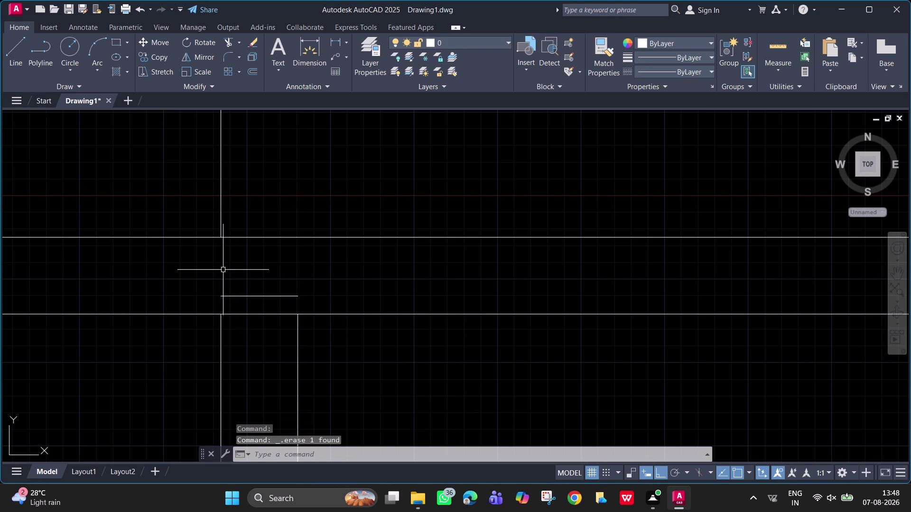
click(246, 296)
key(Delete)
scroll(down, 3)
middle_drag(262, 338, 260, 245)
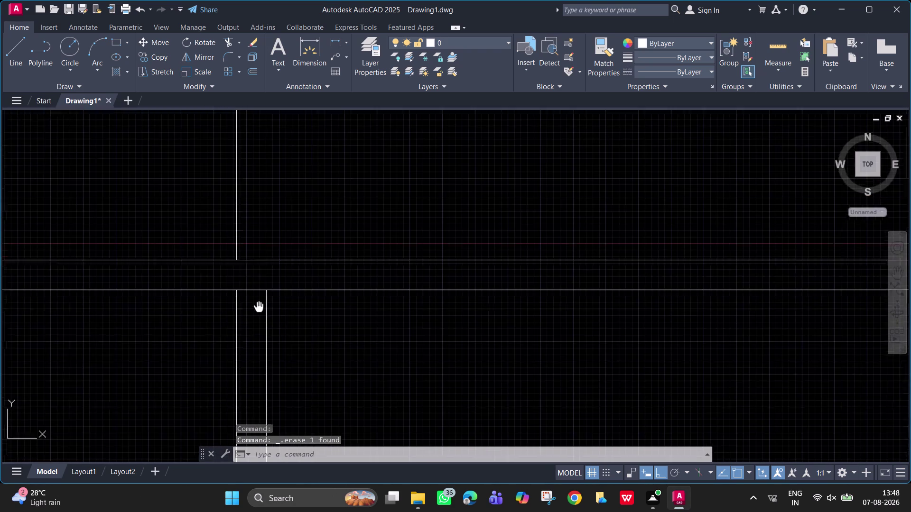
middle_drag(261, 245, 263, 191)
scroll(down, 3)
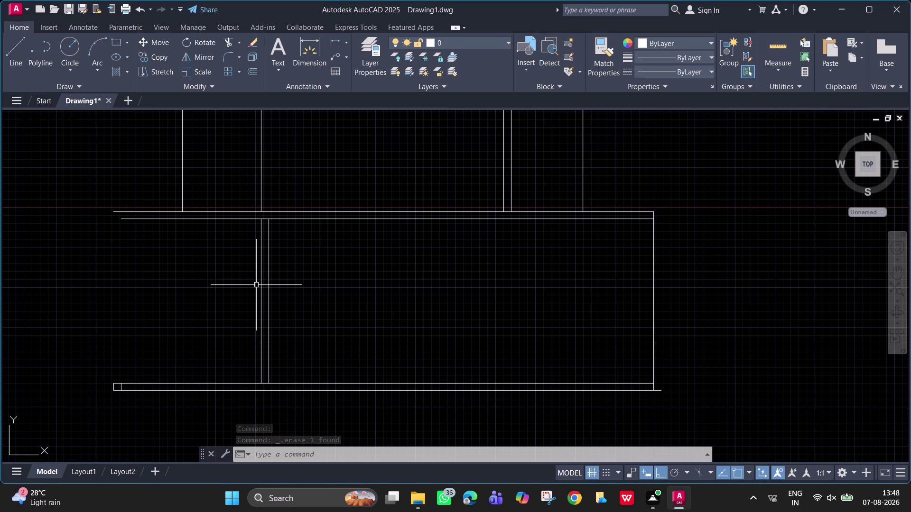
Offset the lower hall's dividing wall 4200 units toward the left side.
text(o)
key(space)
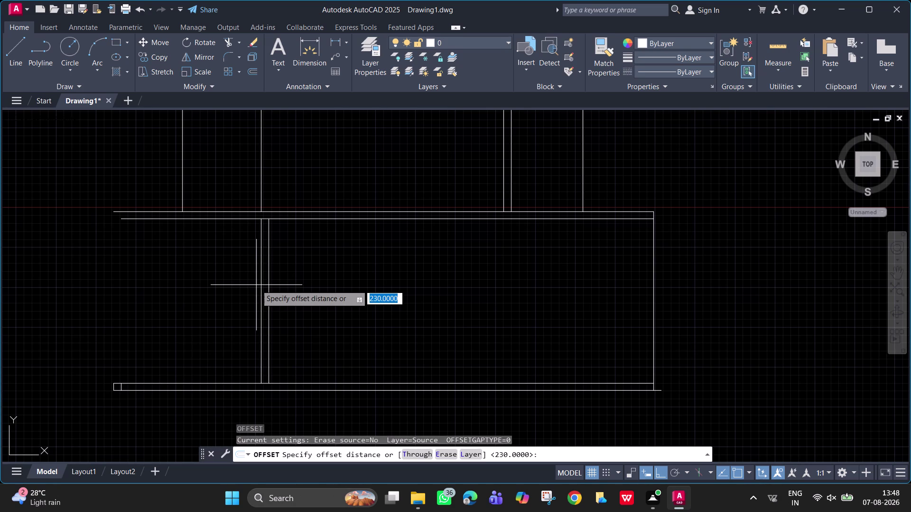
text(4)
text(200)
key(Return)
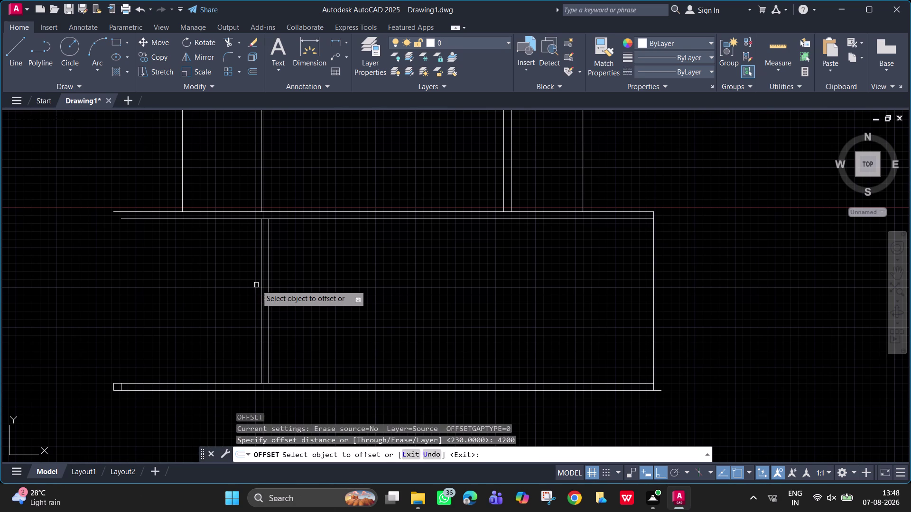
click(262, 286)
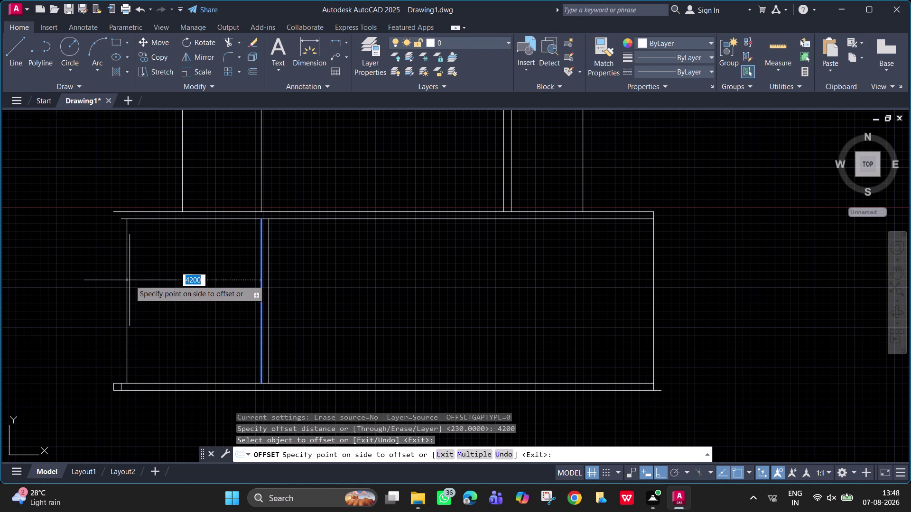
click(130, 280)
scroll(down, 3)
middle_drag(144, 289, 160, 307)
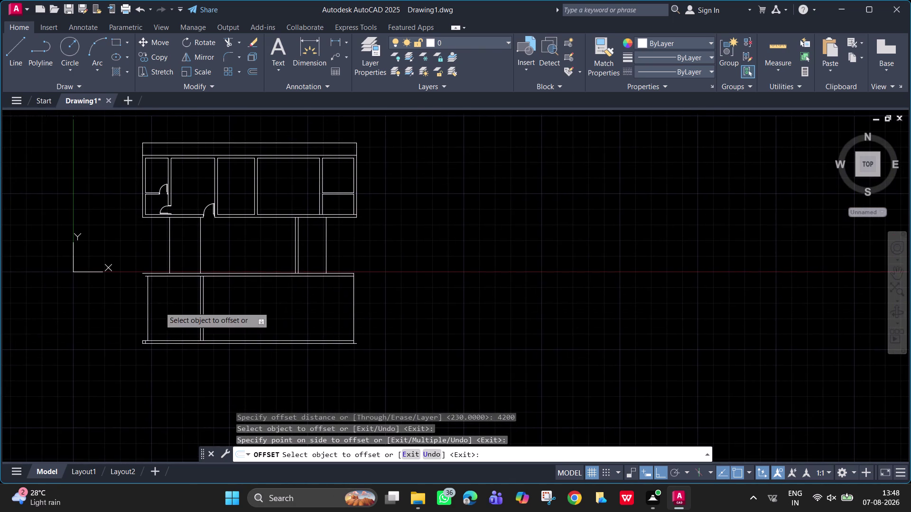
scroll(up, 3)
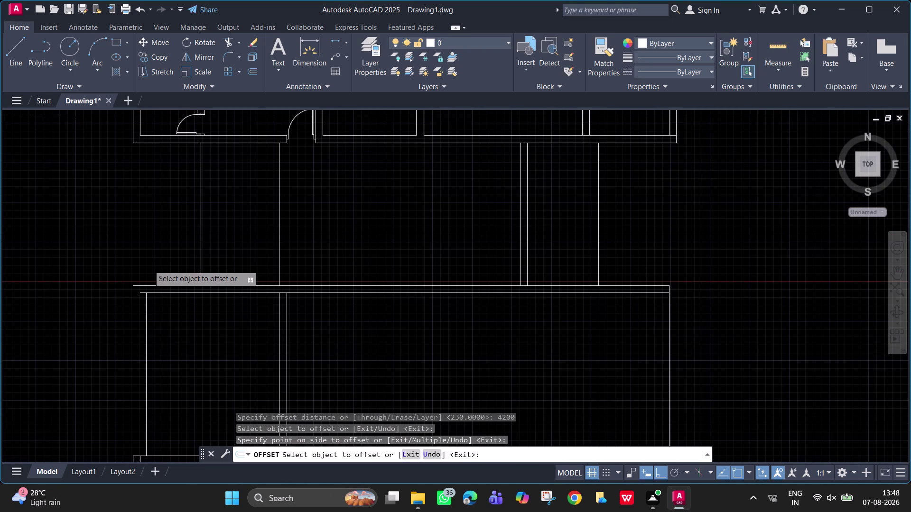
scroll(down, 3)
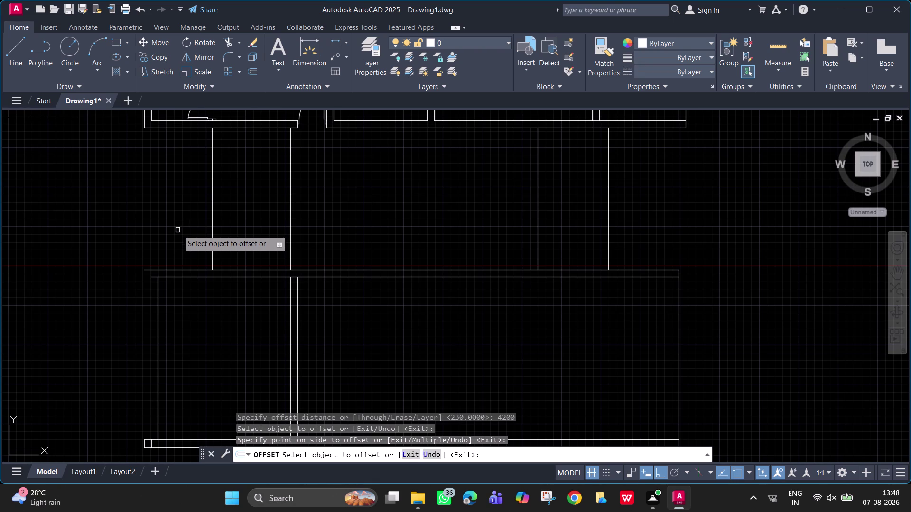
scroll(down, 3)
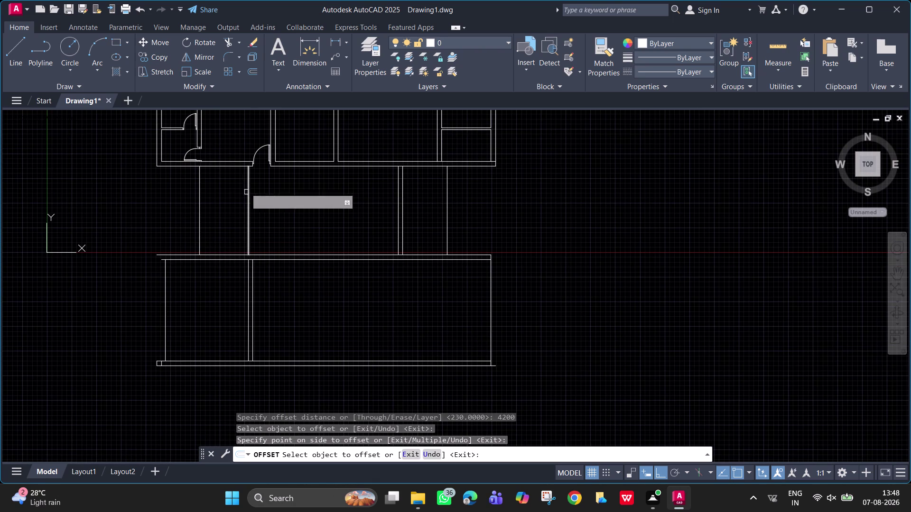
scroll(up, 3)
scroll(up, 3)
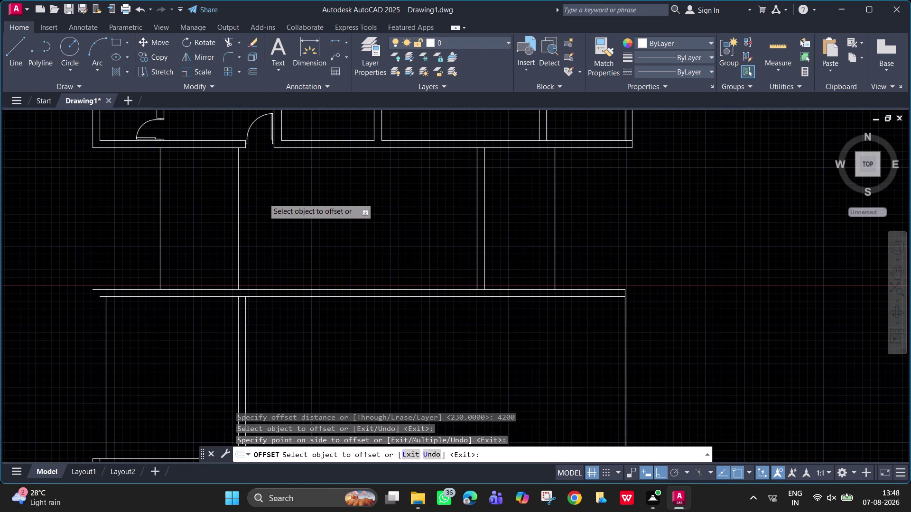
middle_drag(264, 208, 264, 243)
key(space)
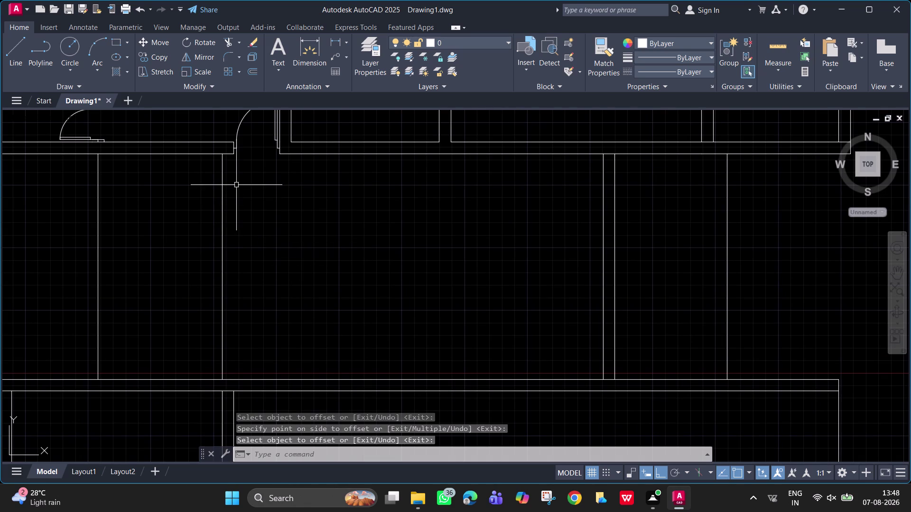
Draw a vertical line from the corridor wall down to the lower hall's top wall.
text(l)
key(space)
click(231, 154)
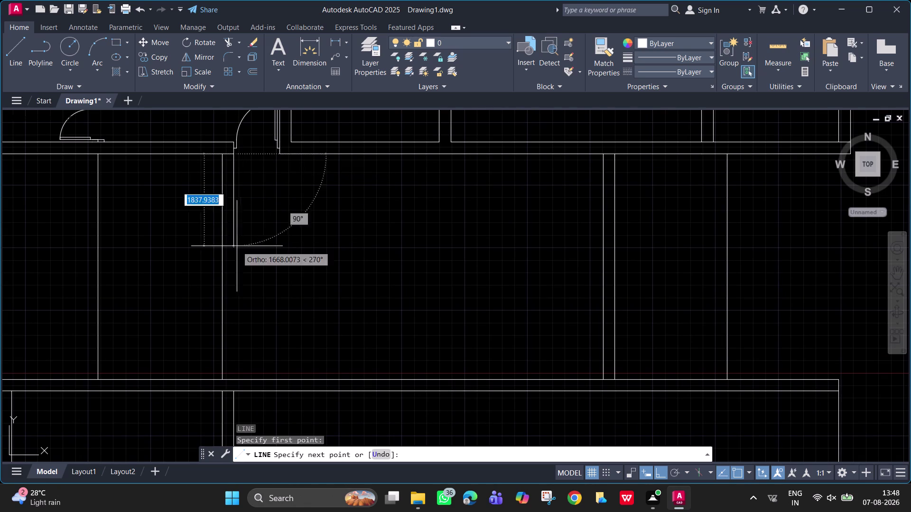
click(234, 379)
key(space)
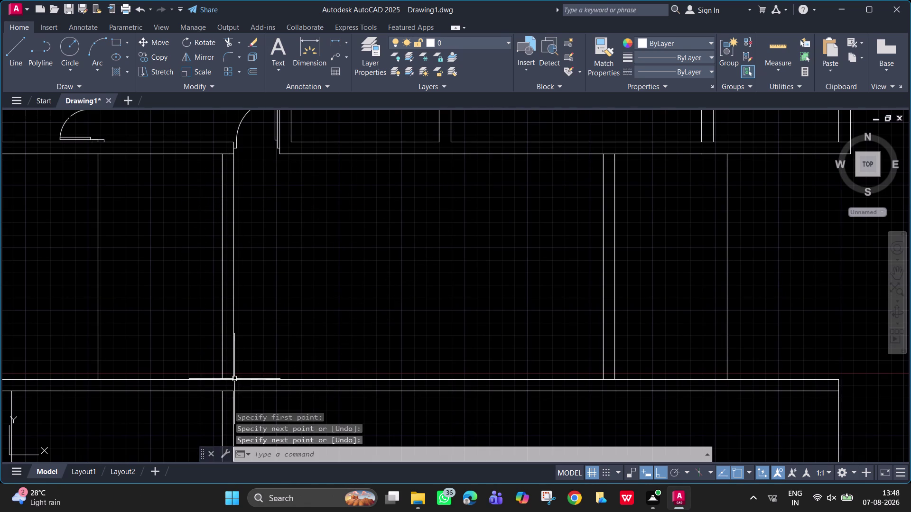
scroll(down, 3)
middle_drag(278, 269, 268, 185)
scroll(up, 3)
middle_drag(263, 313, 265, 301)
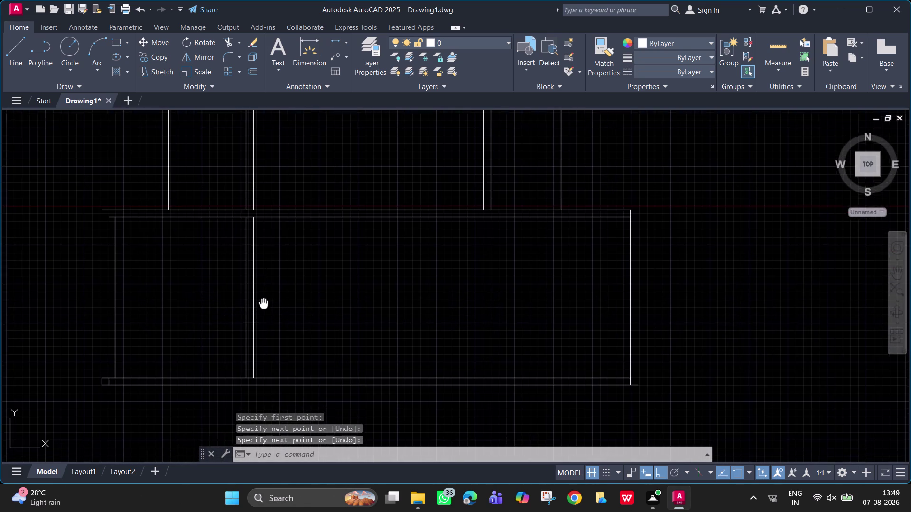
middle_drag(264, 301, 271, 284)
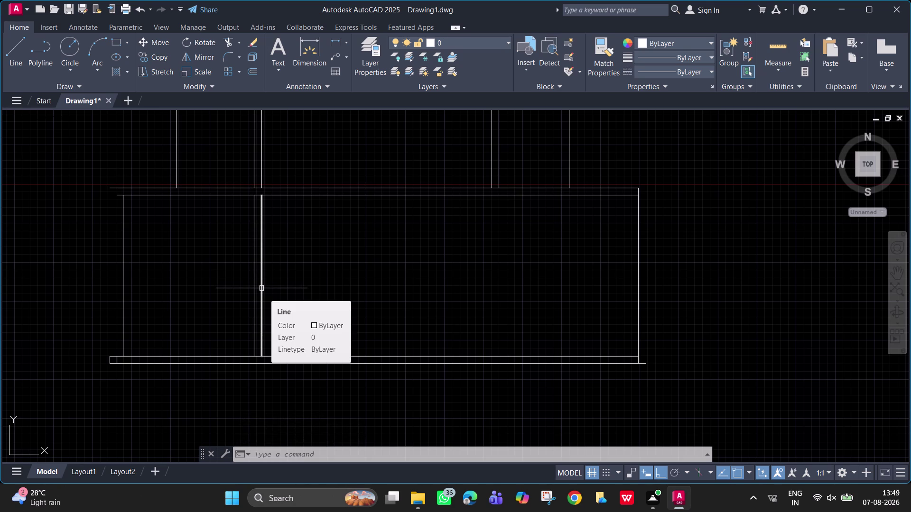
Erase the extra vertical line near the lower hall's left side.
key(ctrl+z)
scroll(down, 3)
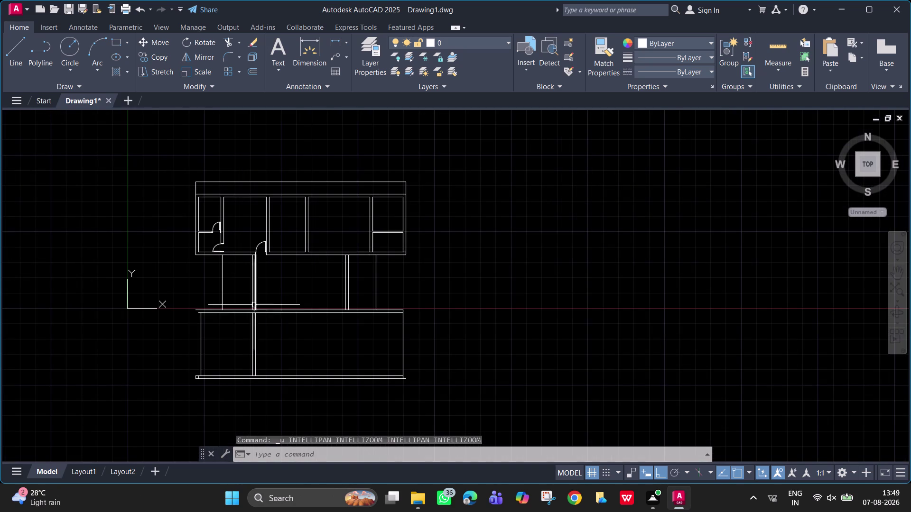
click(197, 329)
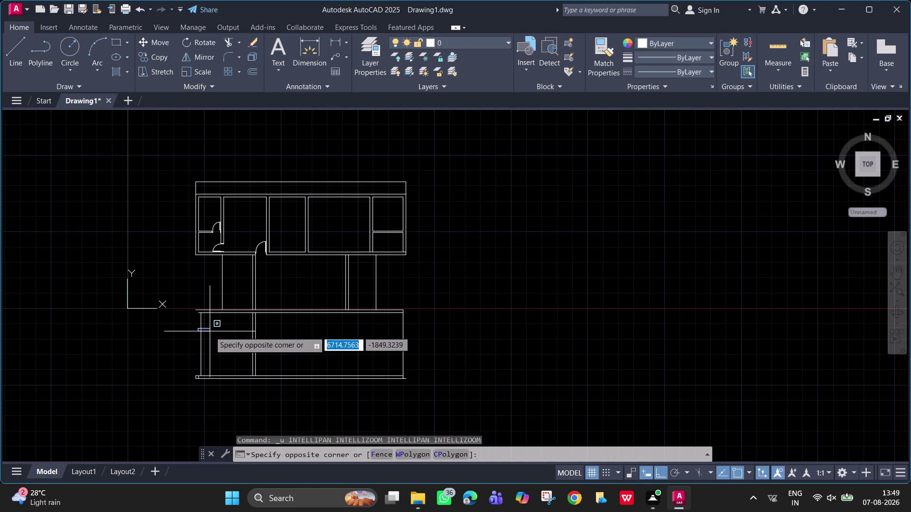
click(210, 332)
drag(206, 332, 190, 331)
click(190, 331)
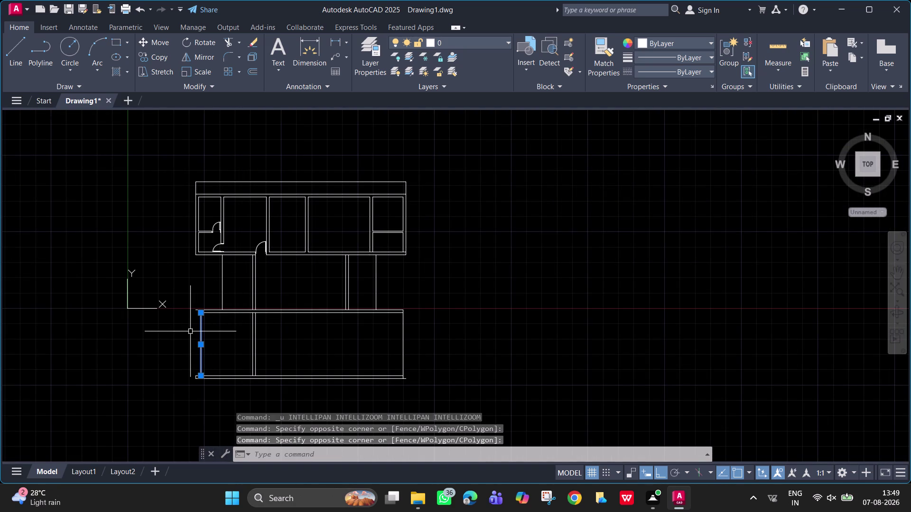
key(Delete)
scroll(up, 3)
text(o)
key(space)
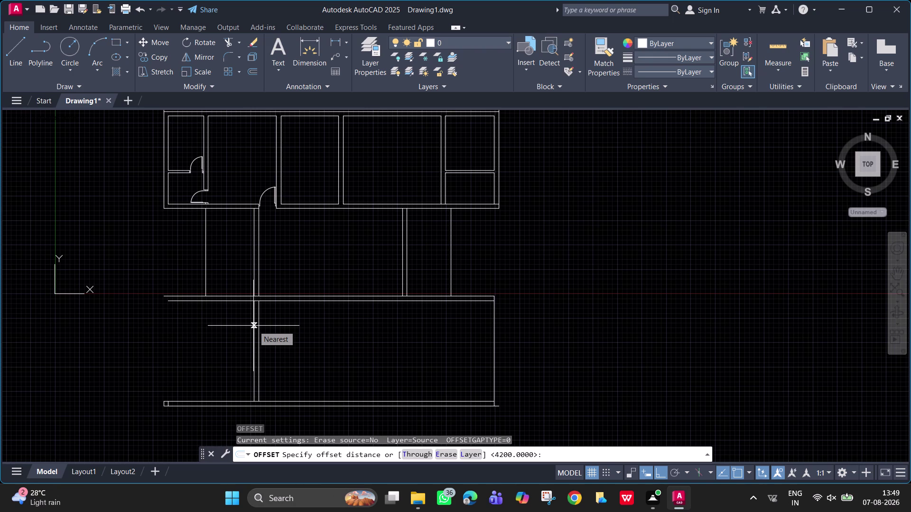
Offset the hall's dividing wall 2920 to the left.
text(2920)
key(Return)
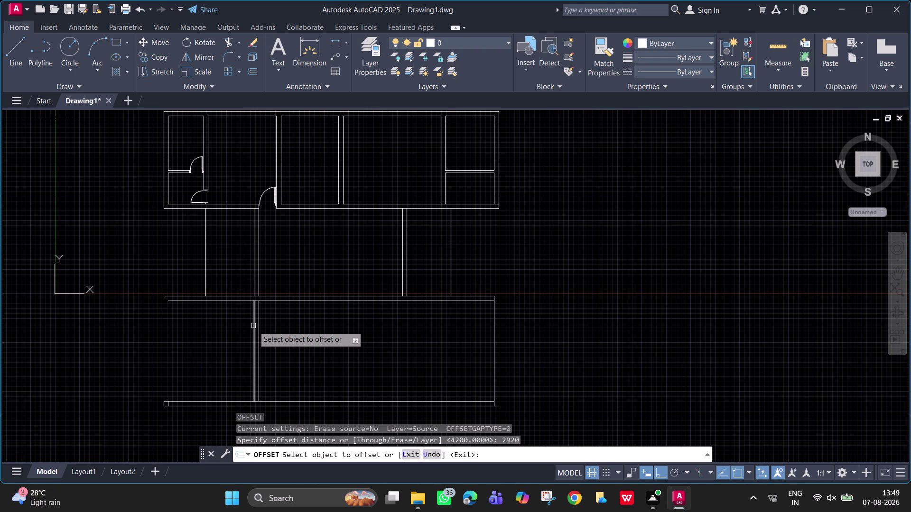
click(253, 326)
click(194, 326)
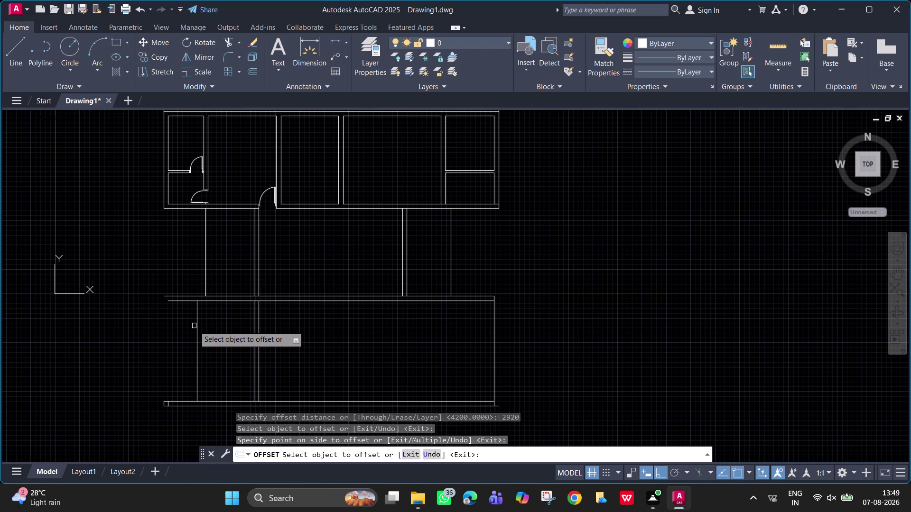
key(space)
Offset that new wall line 230 further left to form the wall's second face.
key(space)
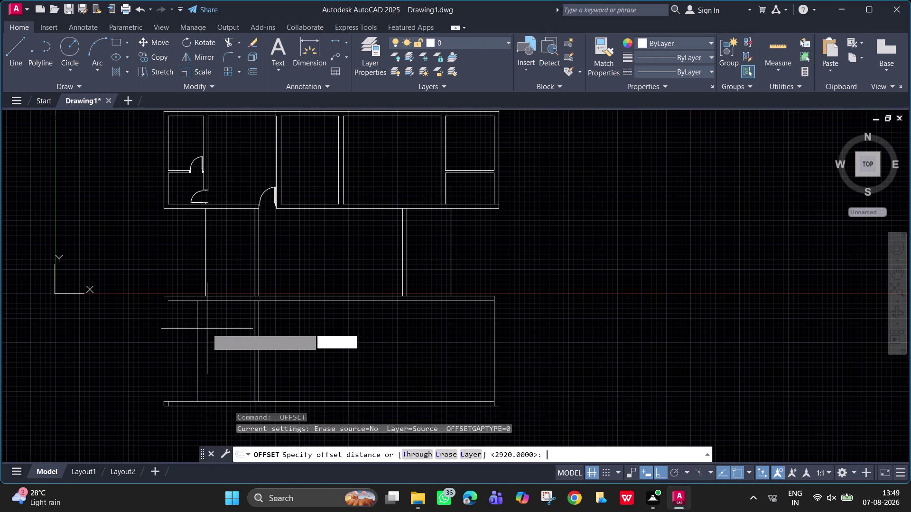
text(230)
key(Return)
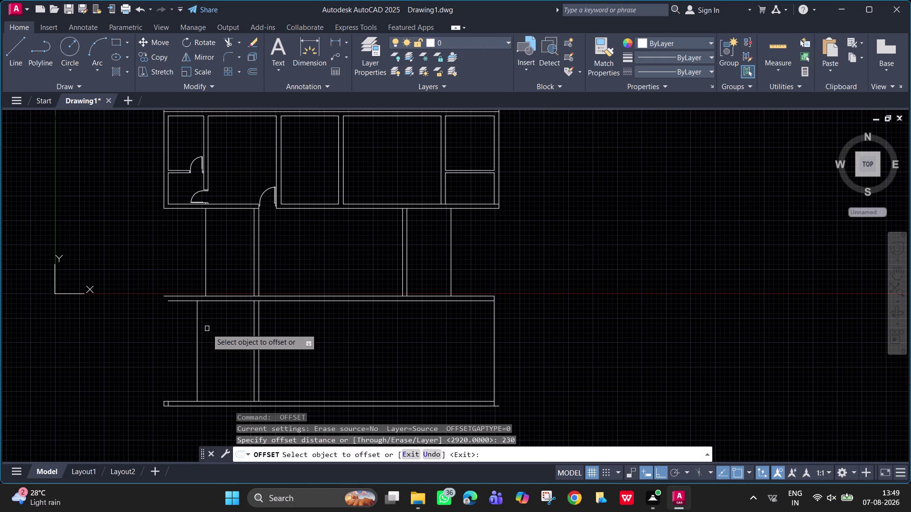
click(197, 322)
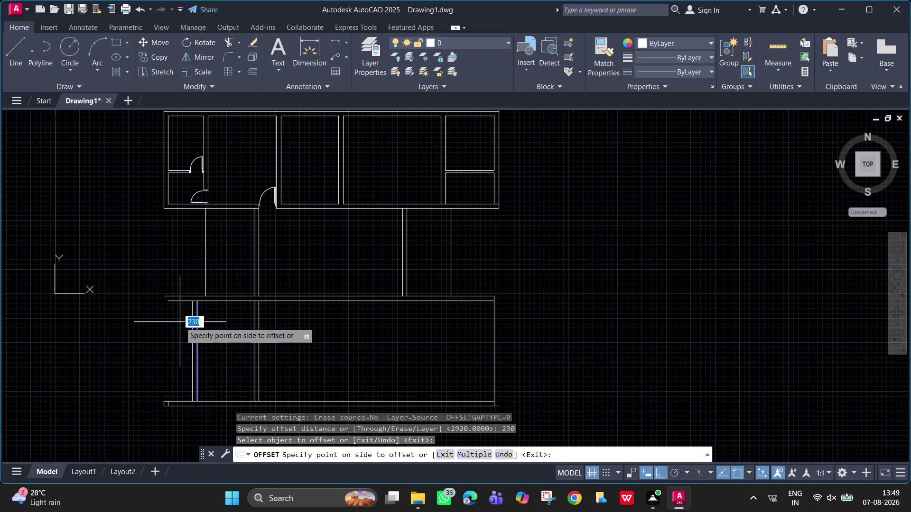
click(179, 322)
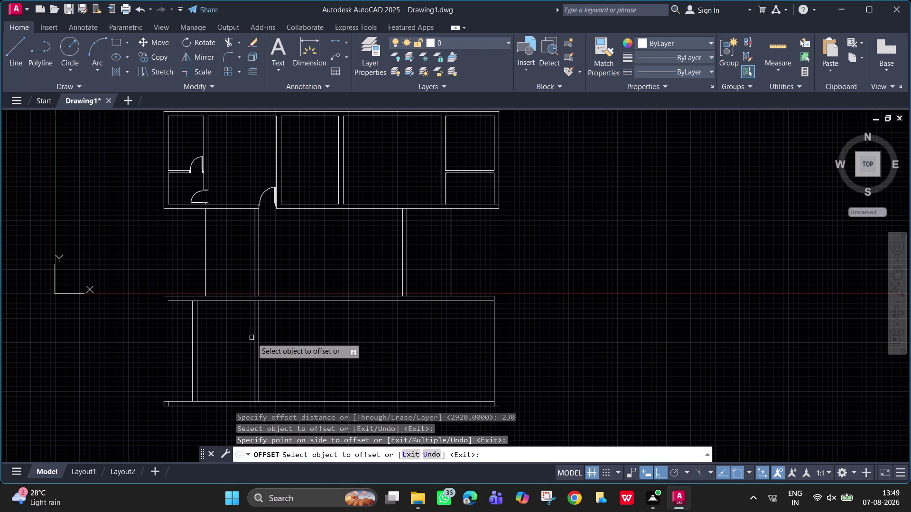
key(space)
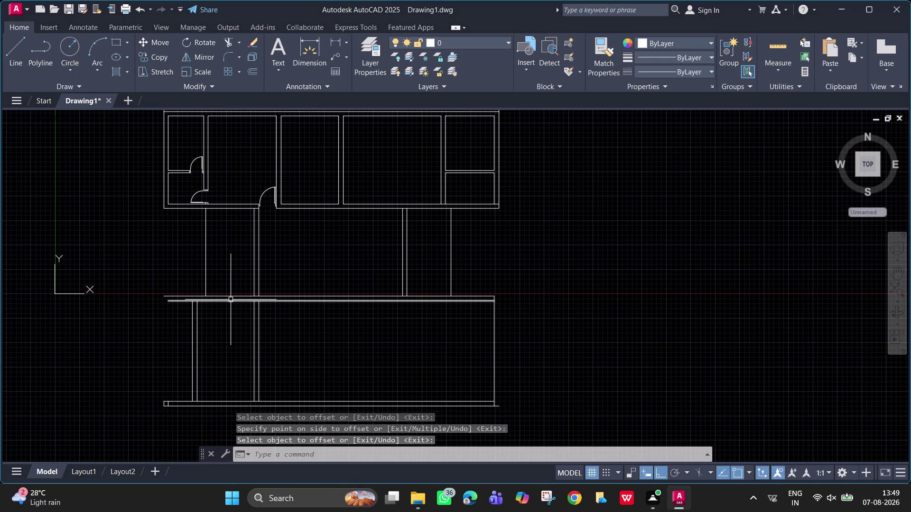
key(space)
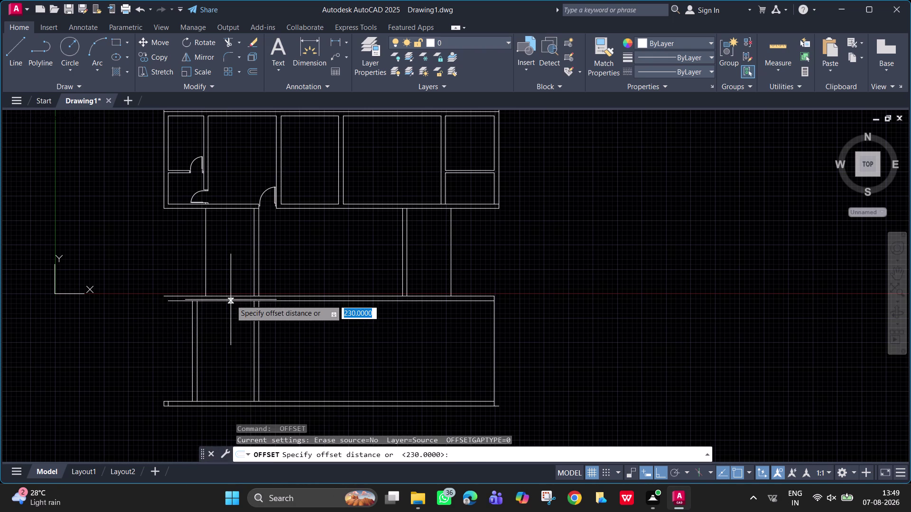